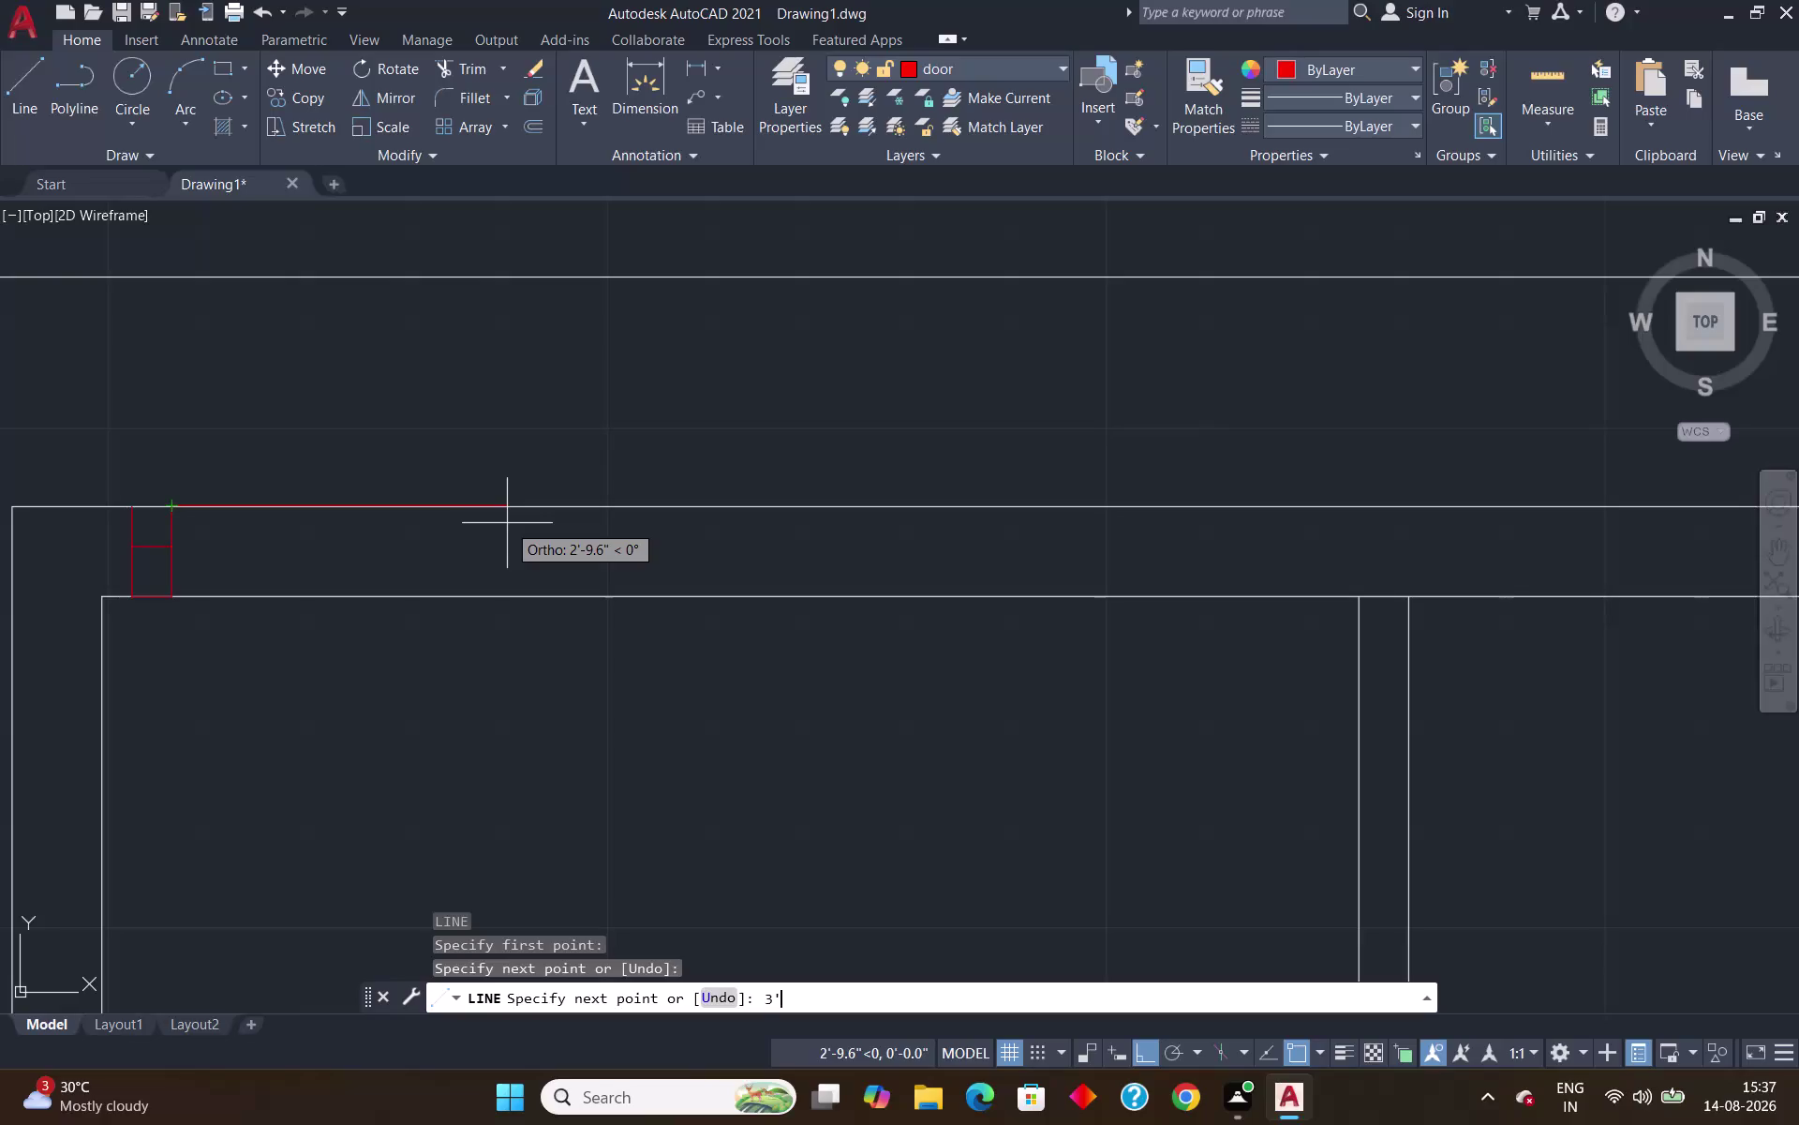
Finish the red head profile: a 3' segment, two 4" steps, then back along the wall.
key(Return)
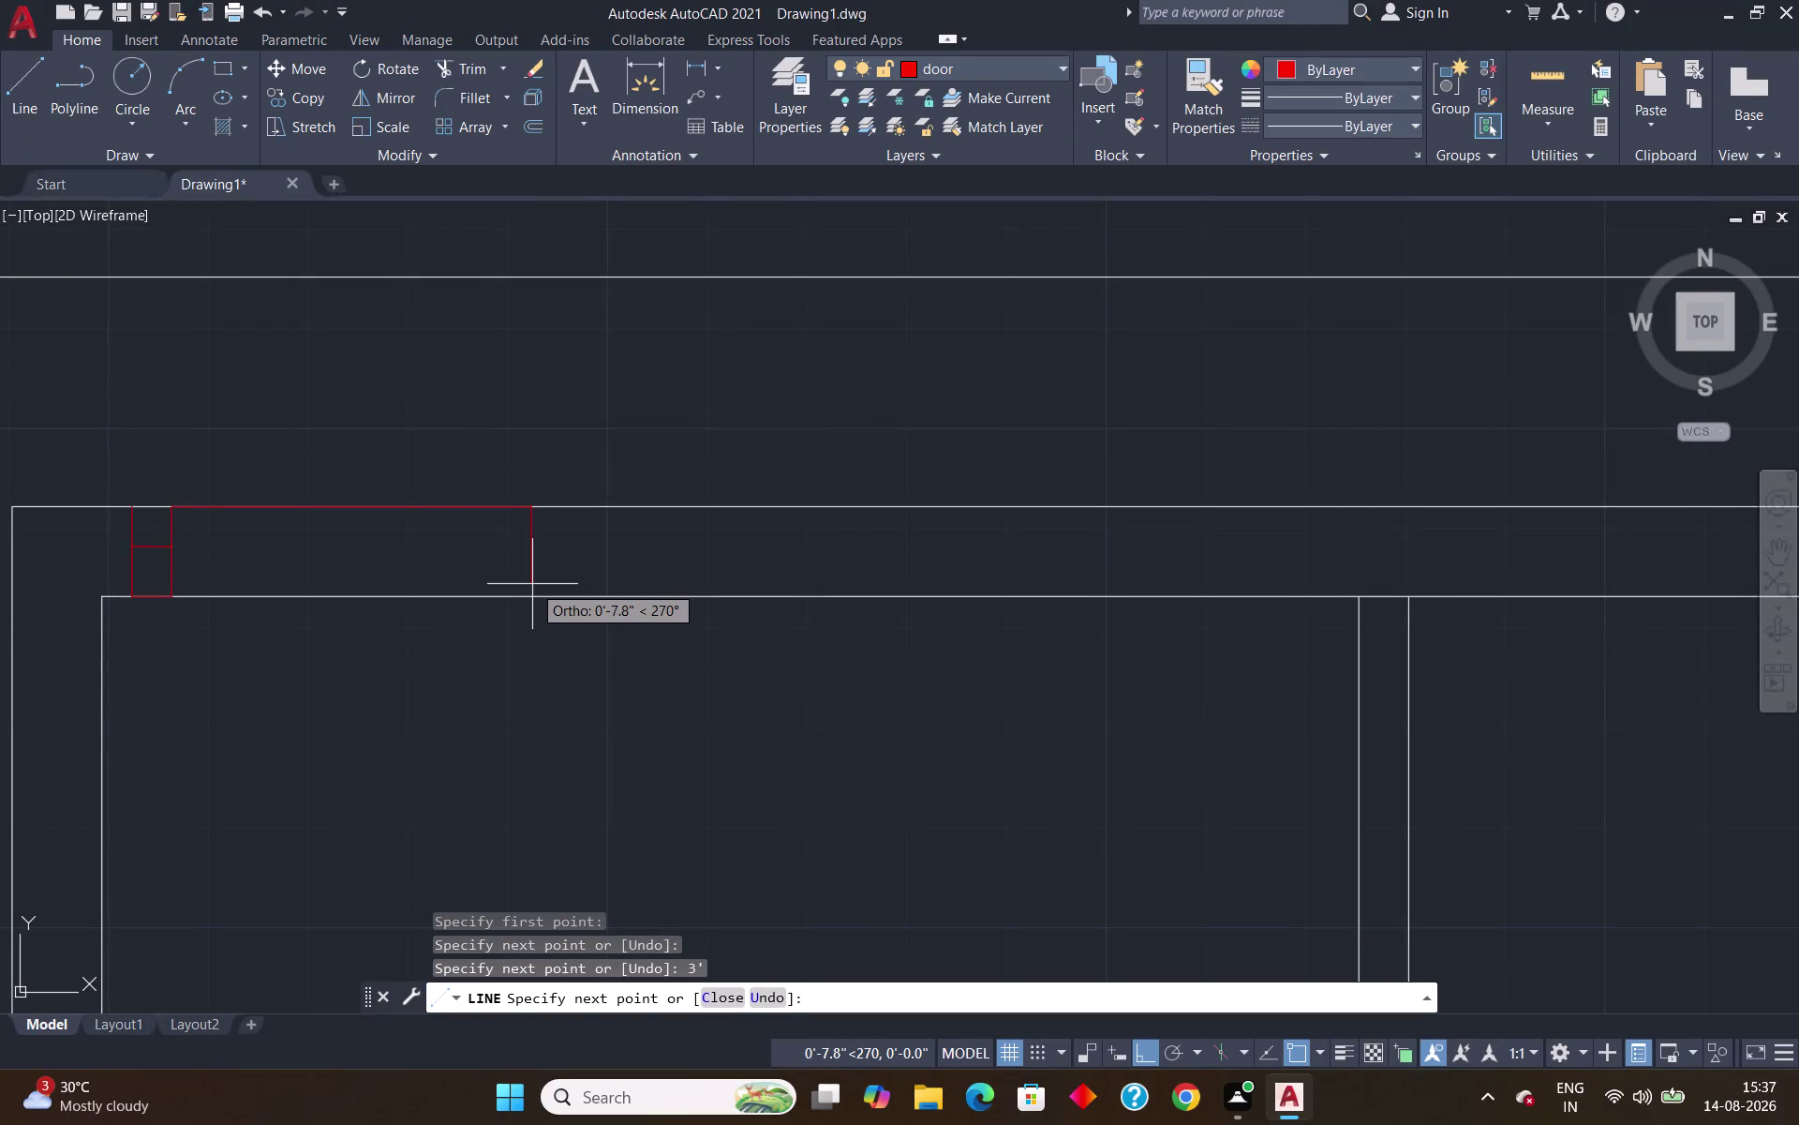
key(4)
key(shift+quotedbl)
key(Return)
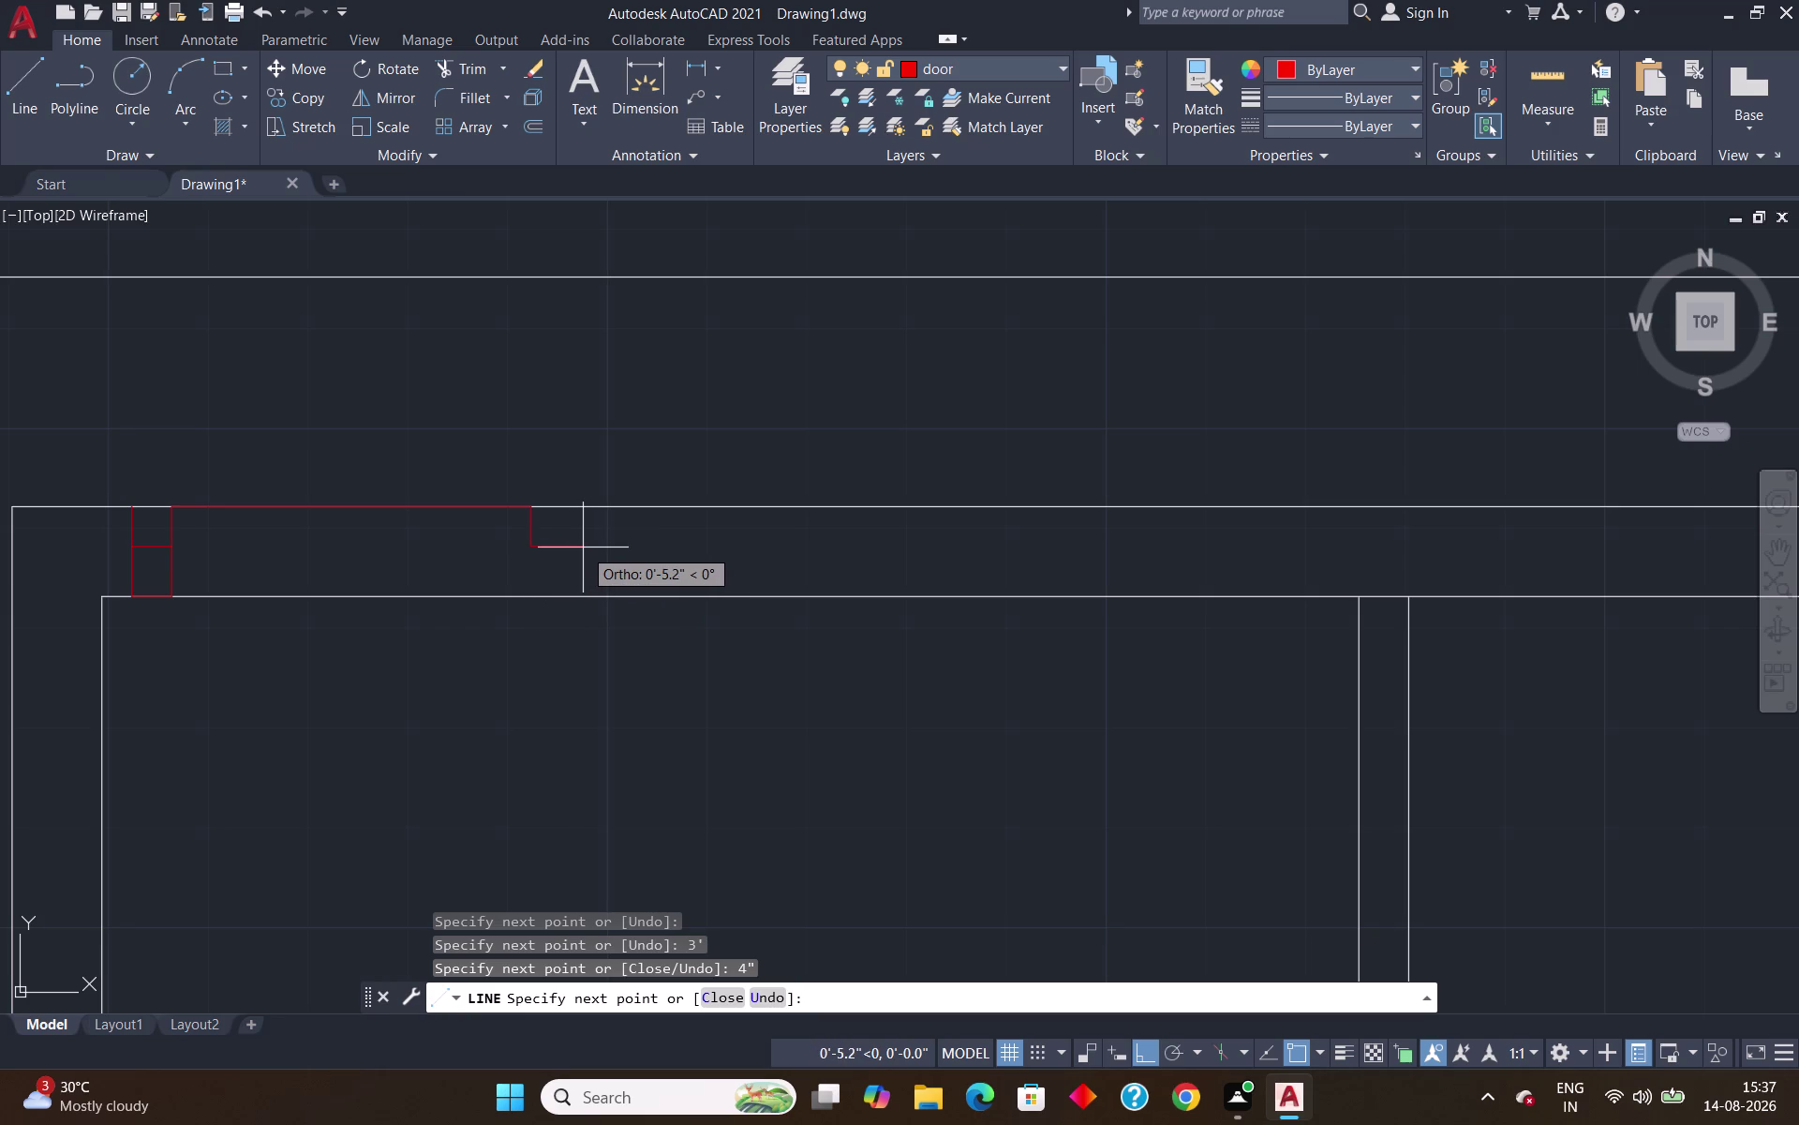
key(4)
key(shift+quotedbl)
key(Return)
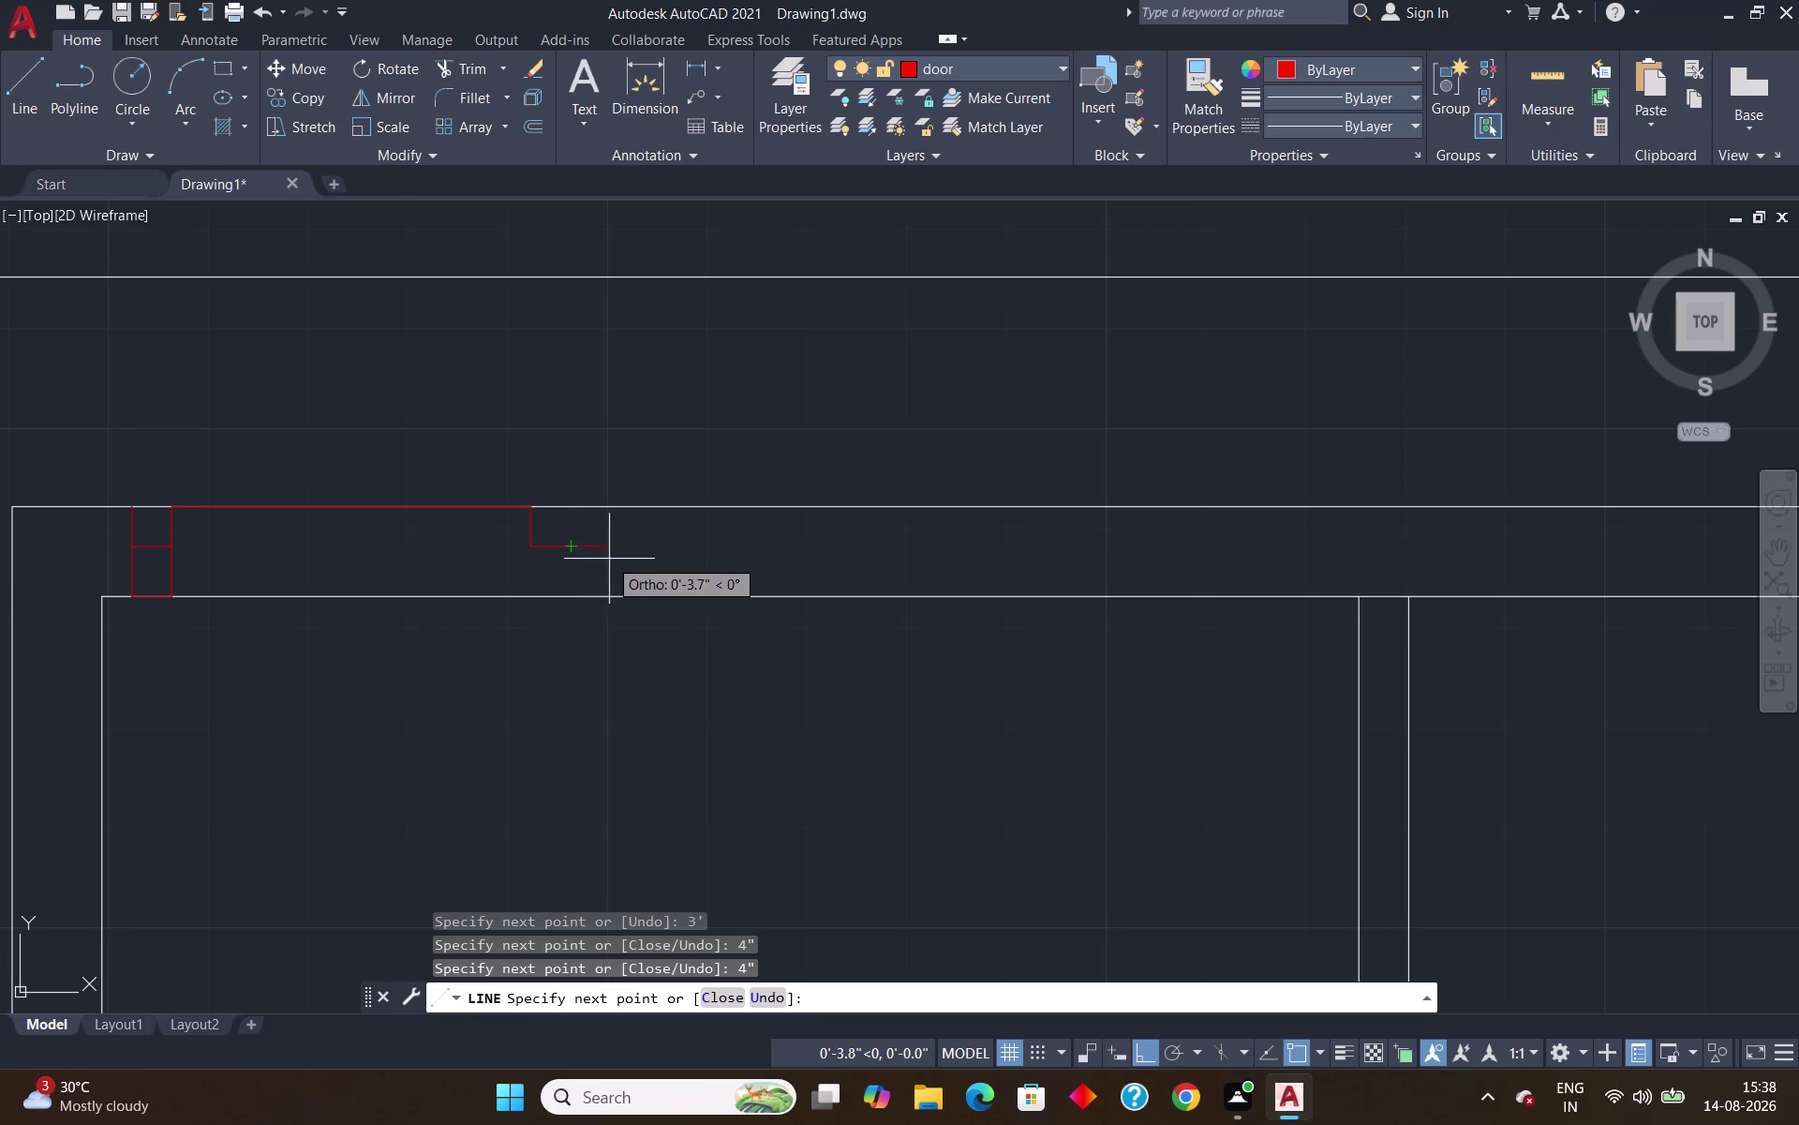
click(578, 599)
click(173, 595)
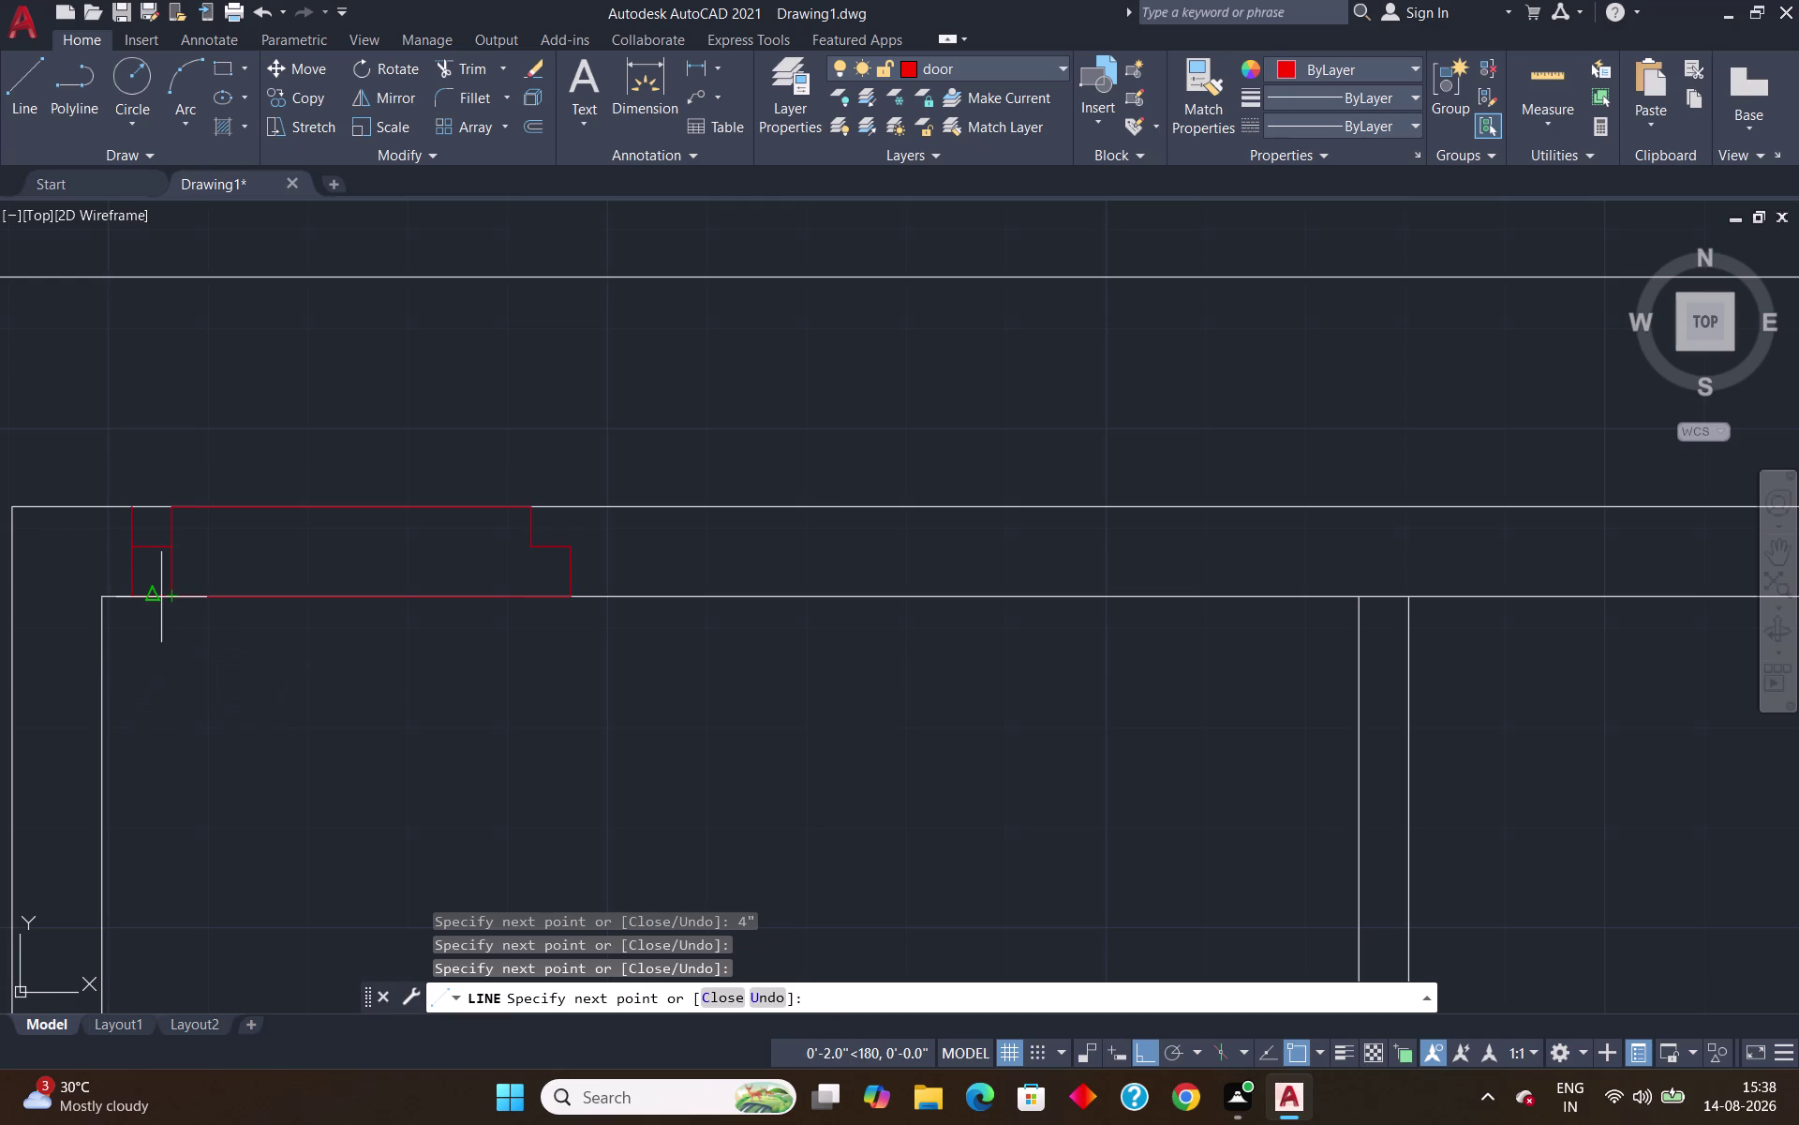
key(Return)
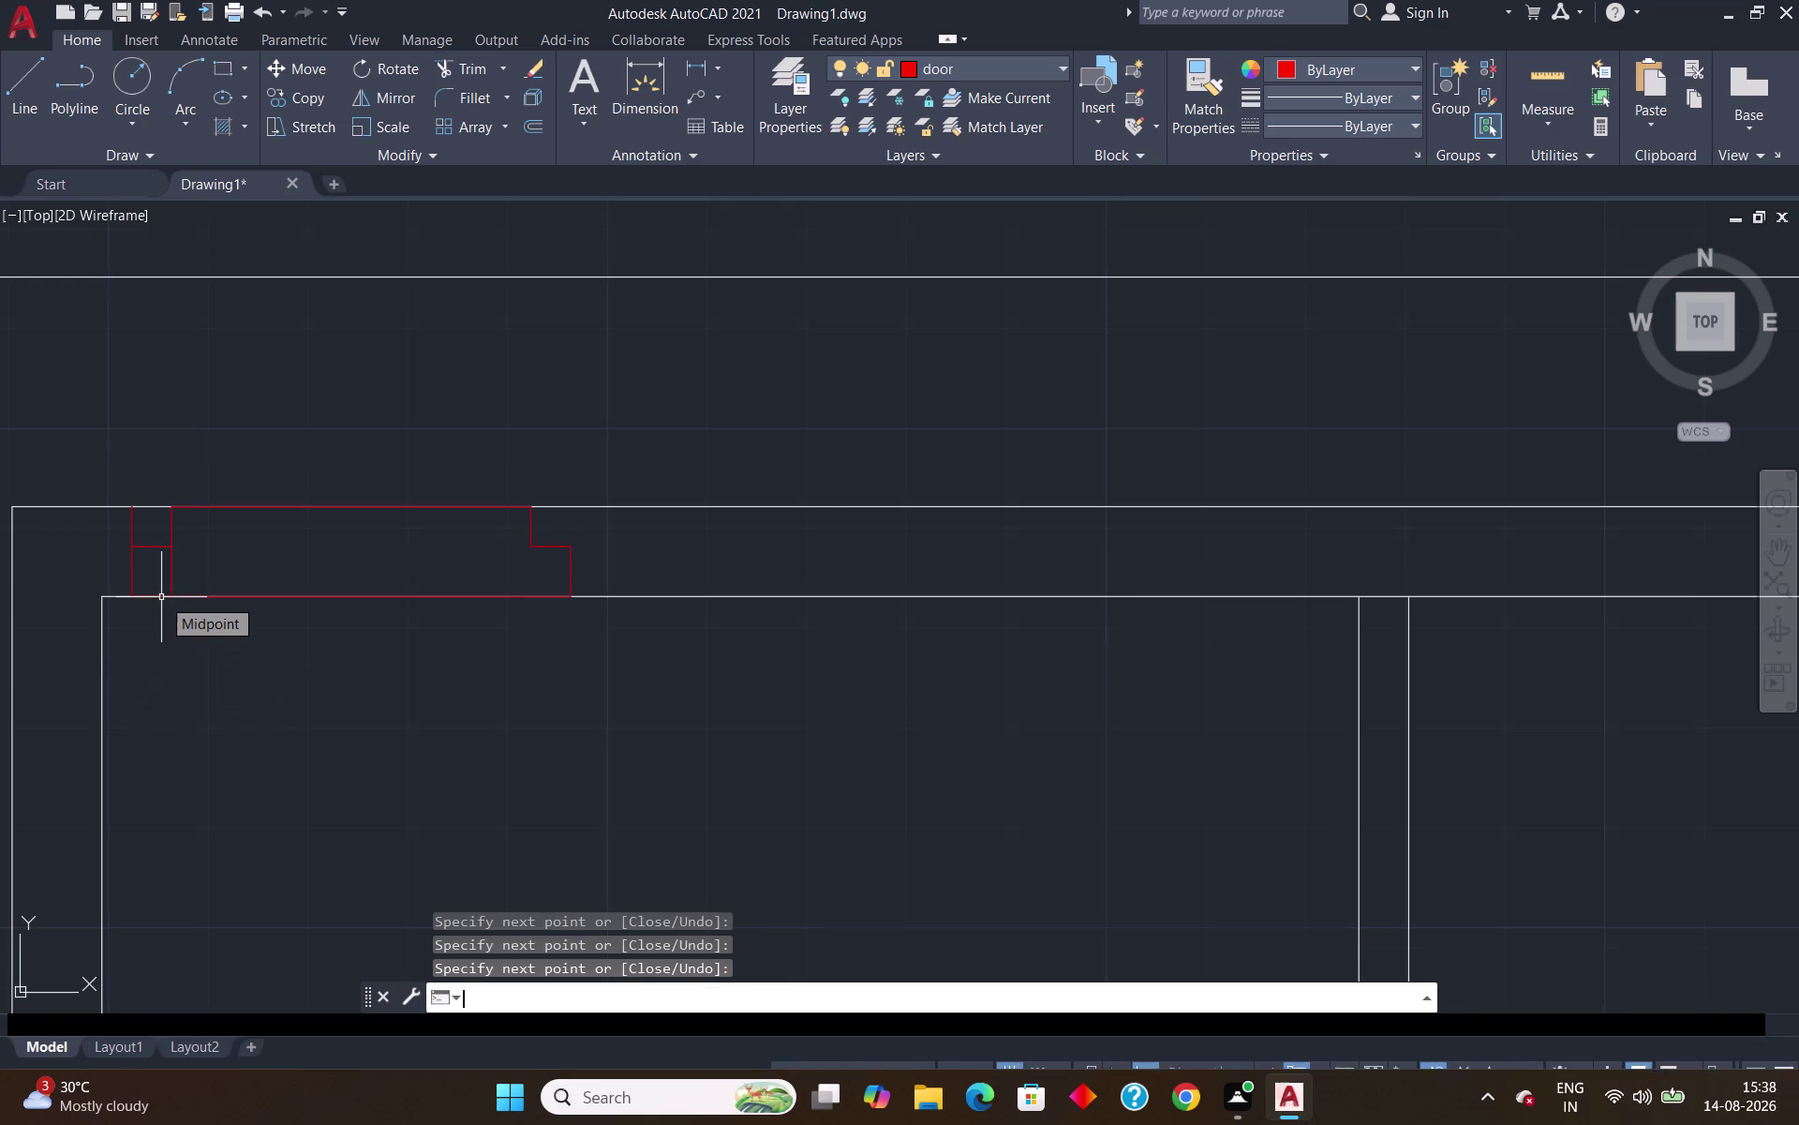
scroll(down, 3)
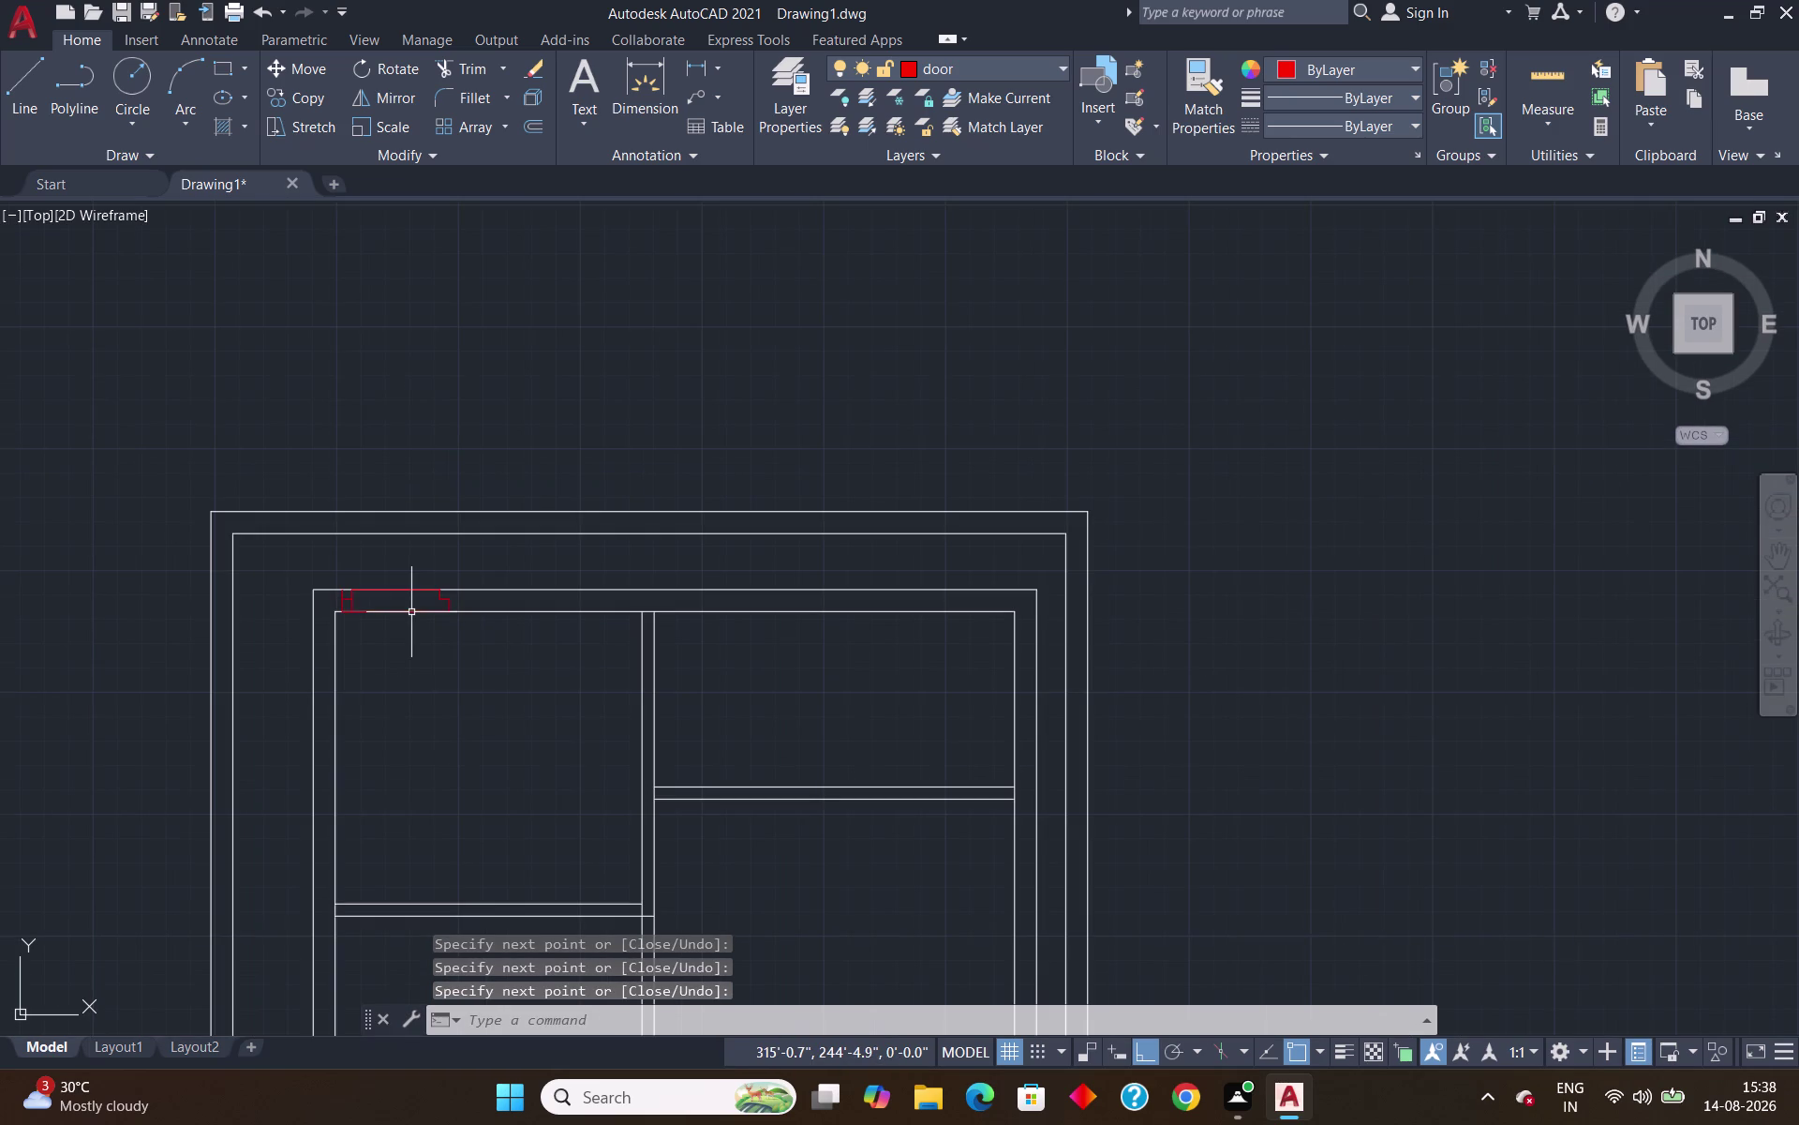
Zoom into the room's inner top-left corner and start a new line with L.
scroll(up, 3)
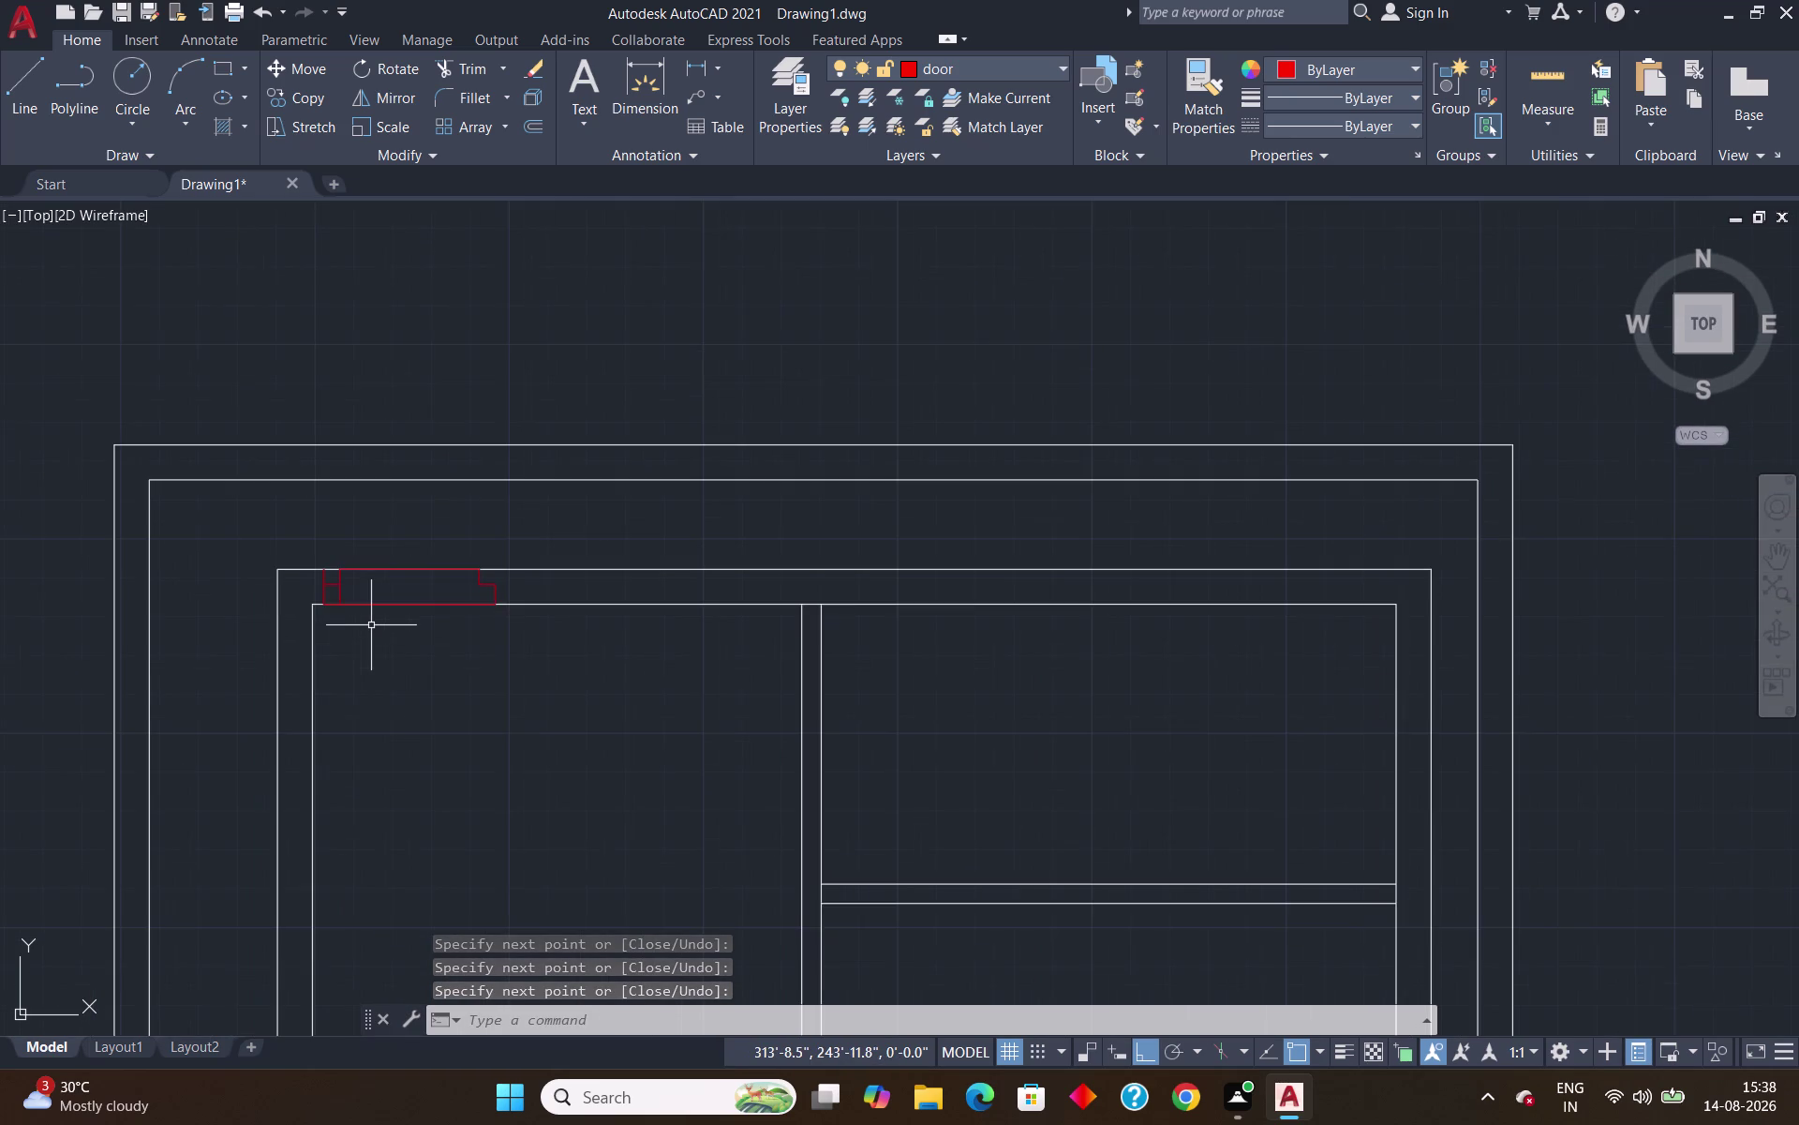
scroll(down, 3)
scroll(up, 3)
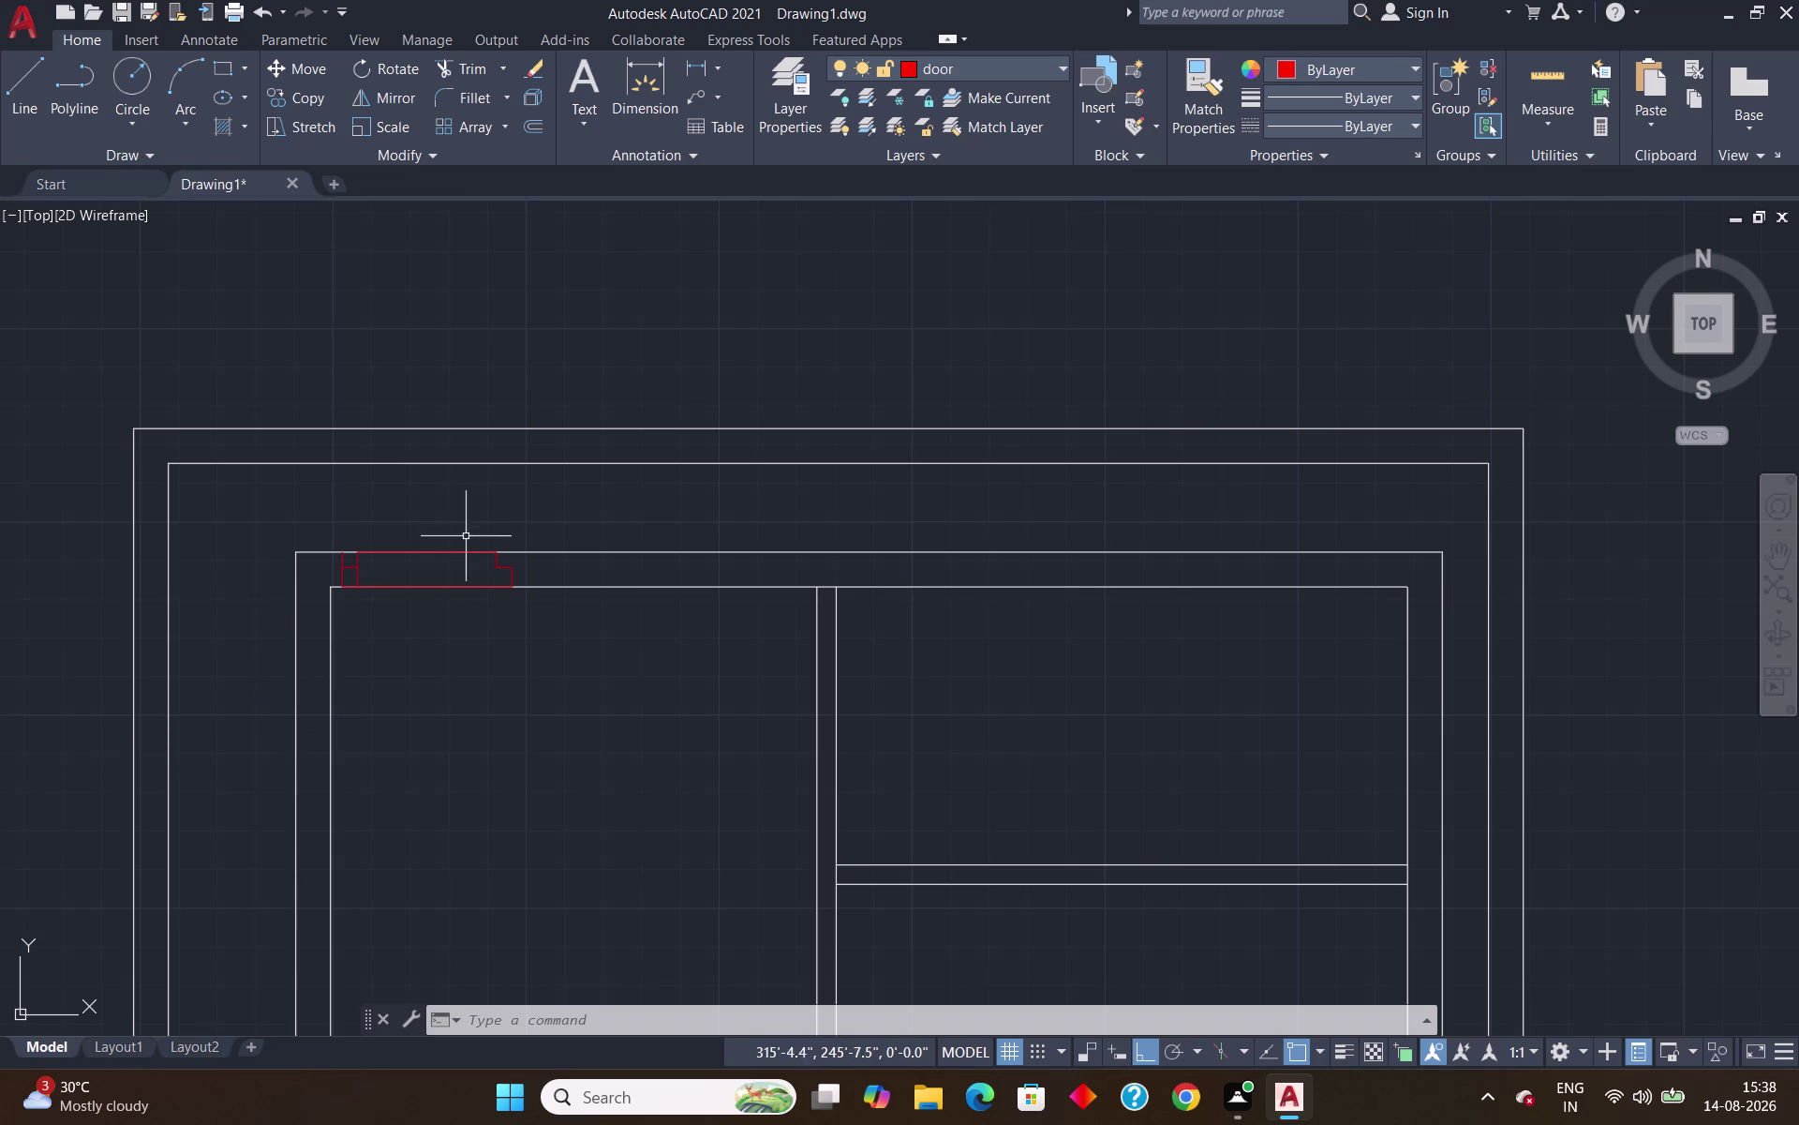
scroll(up, 3)
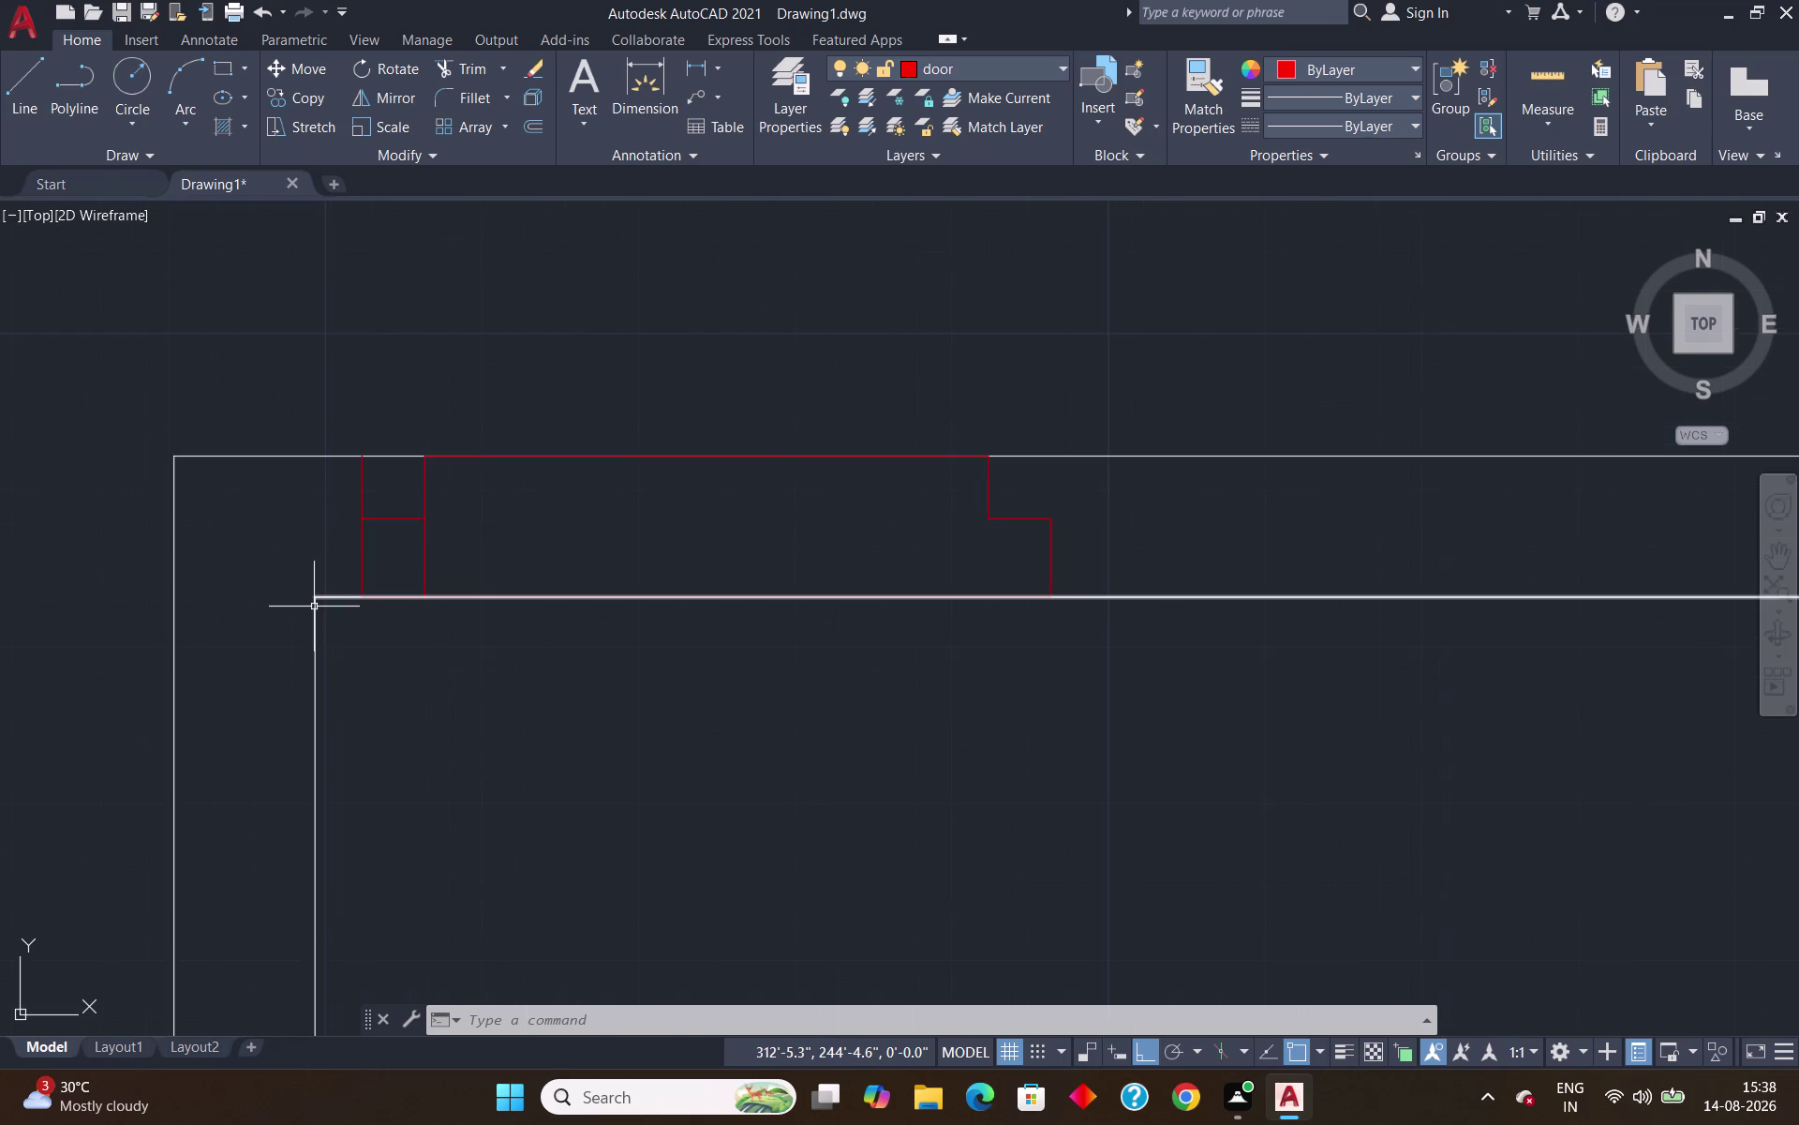
key(l)
key(Return)
Start the jamb line tracked 1' down from the room's inner top-left corner.
text(tk)
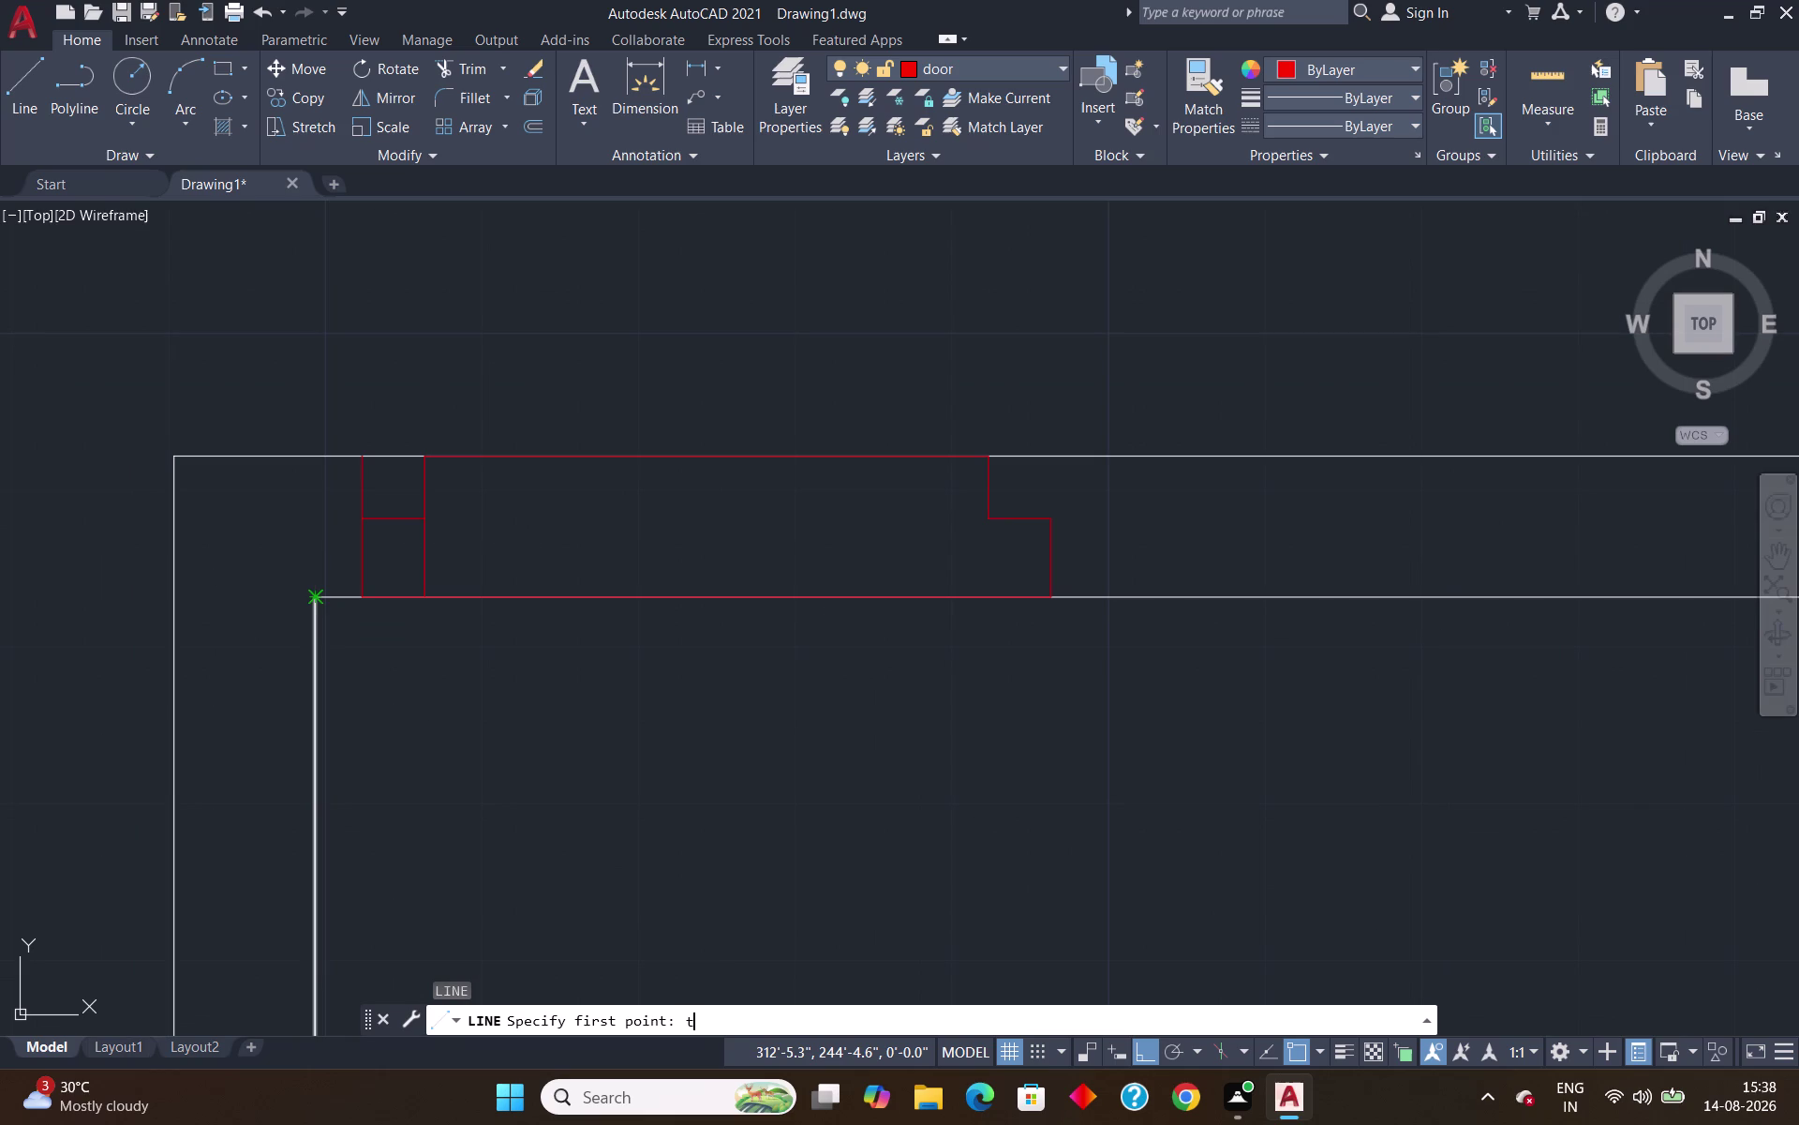
key(Return)
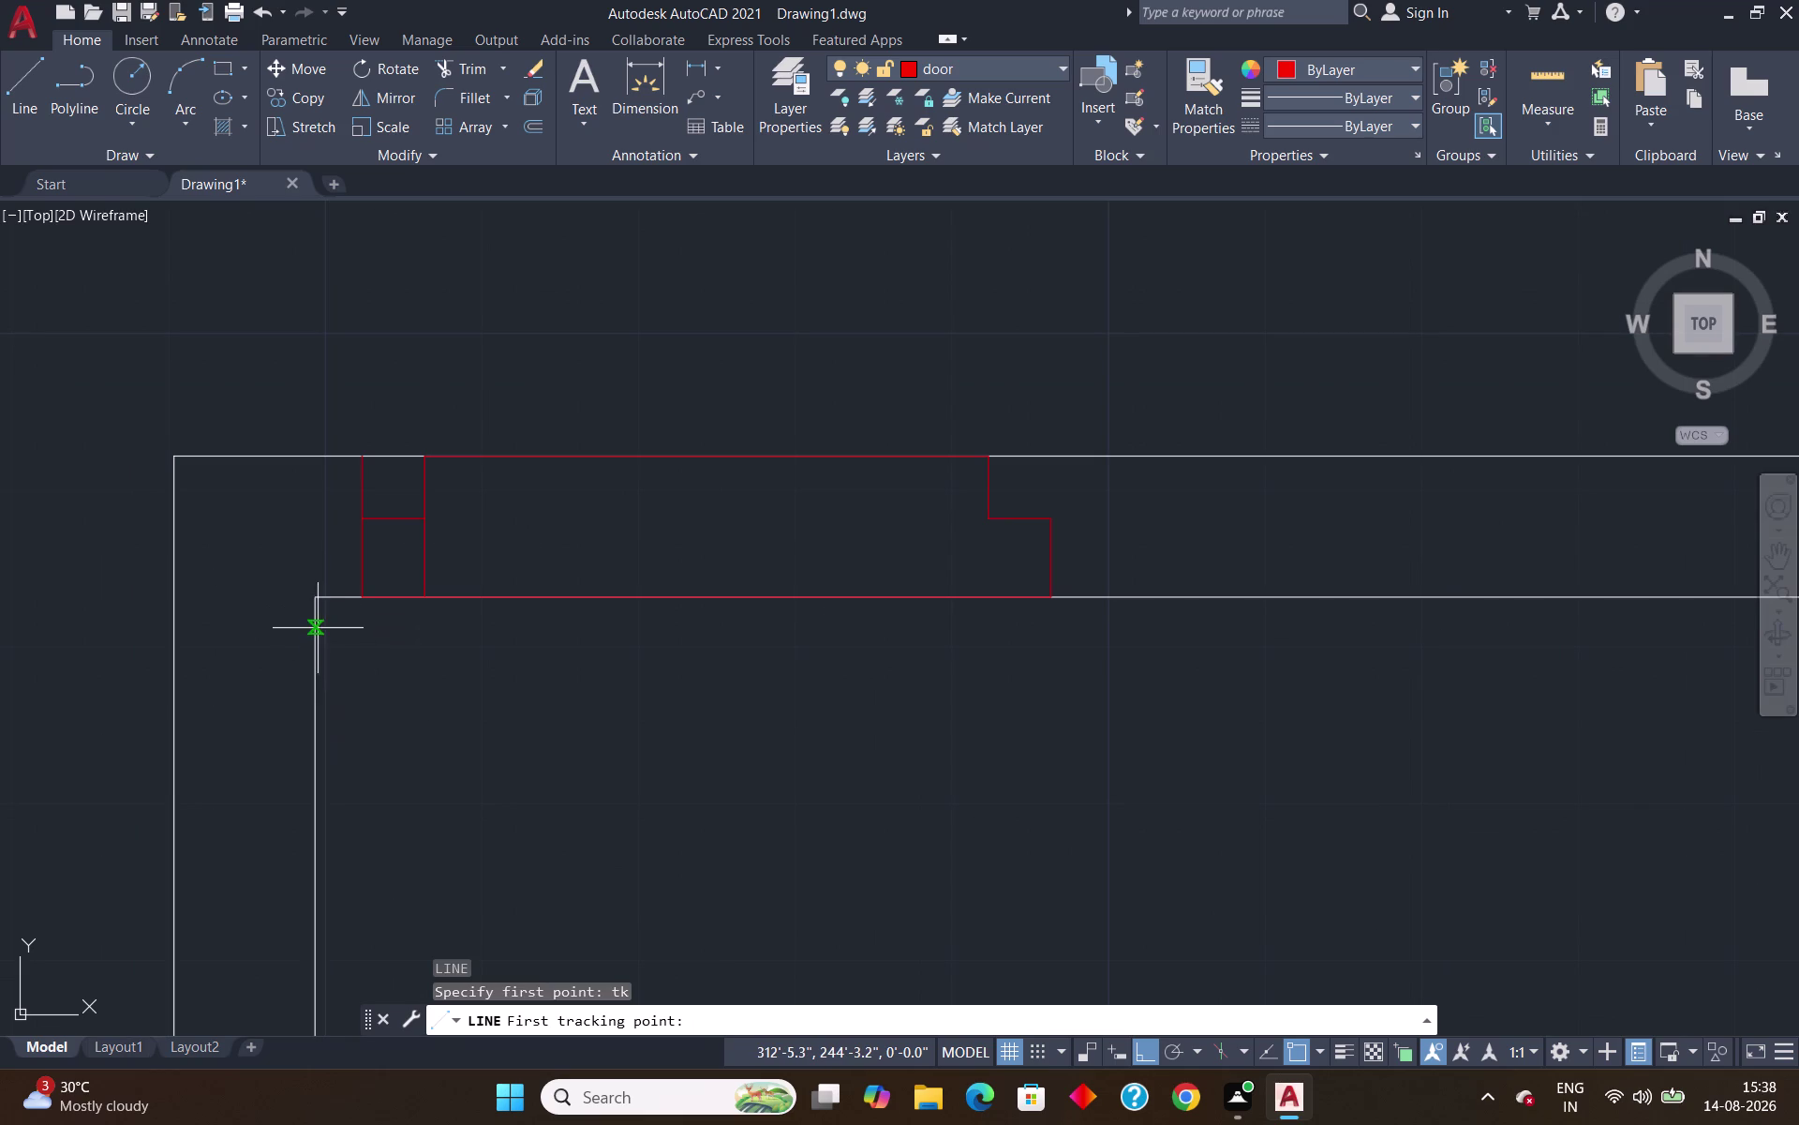
click(310, 601)
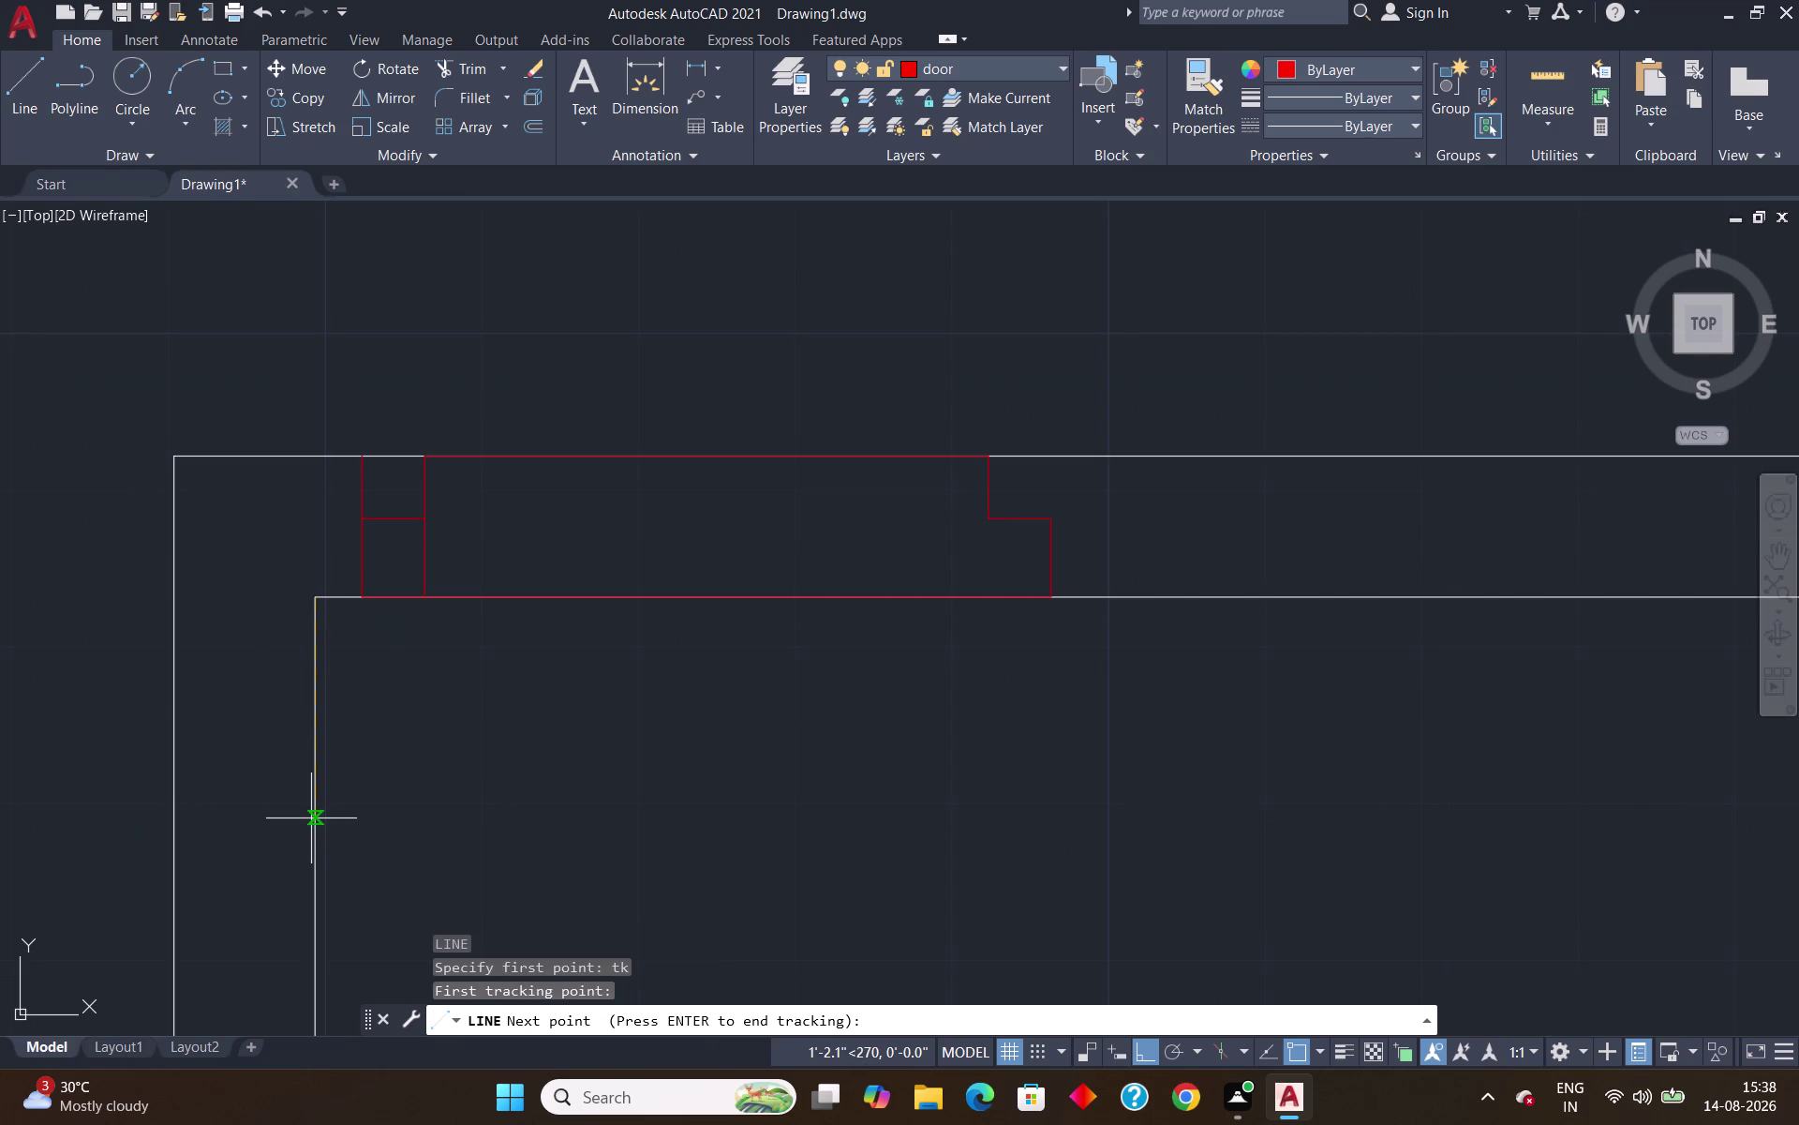
text(1')
key(Return)
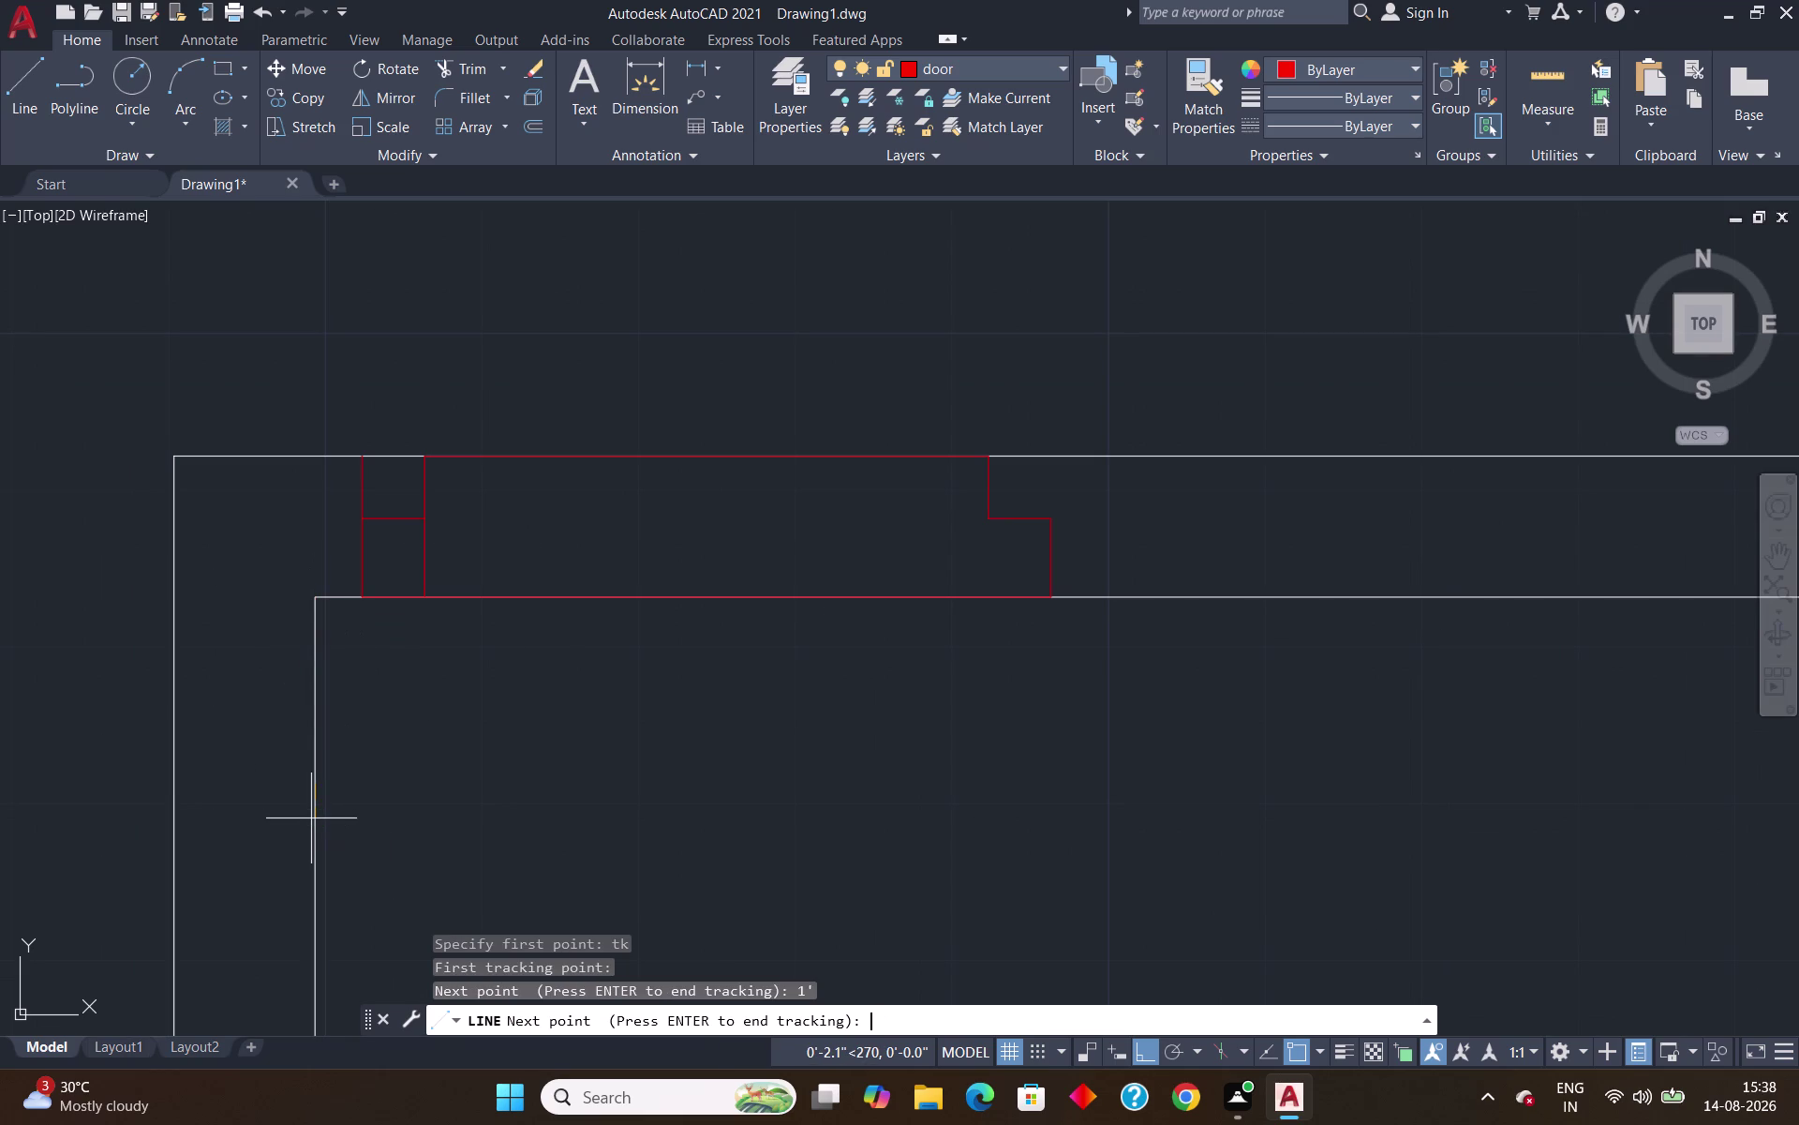
key(Return)
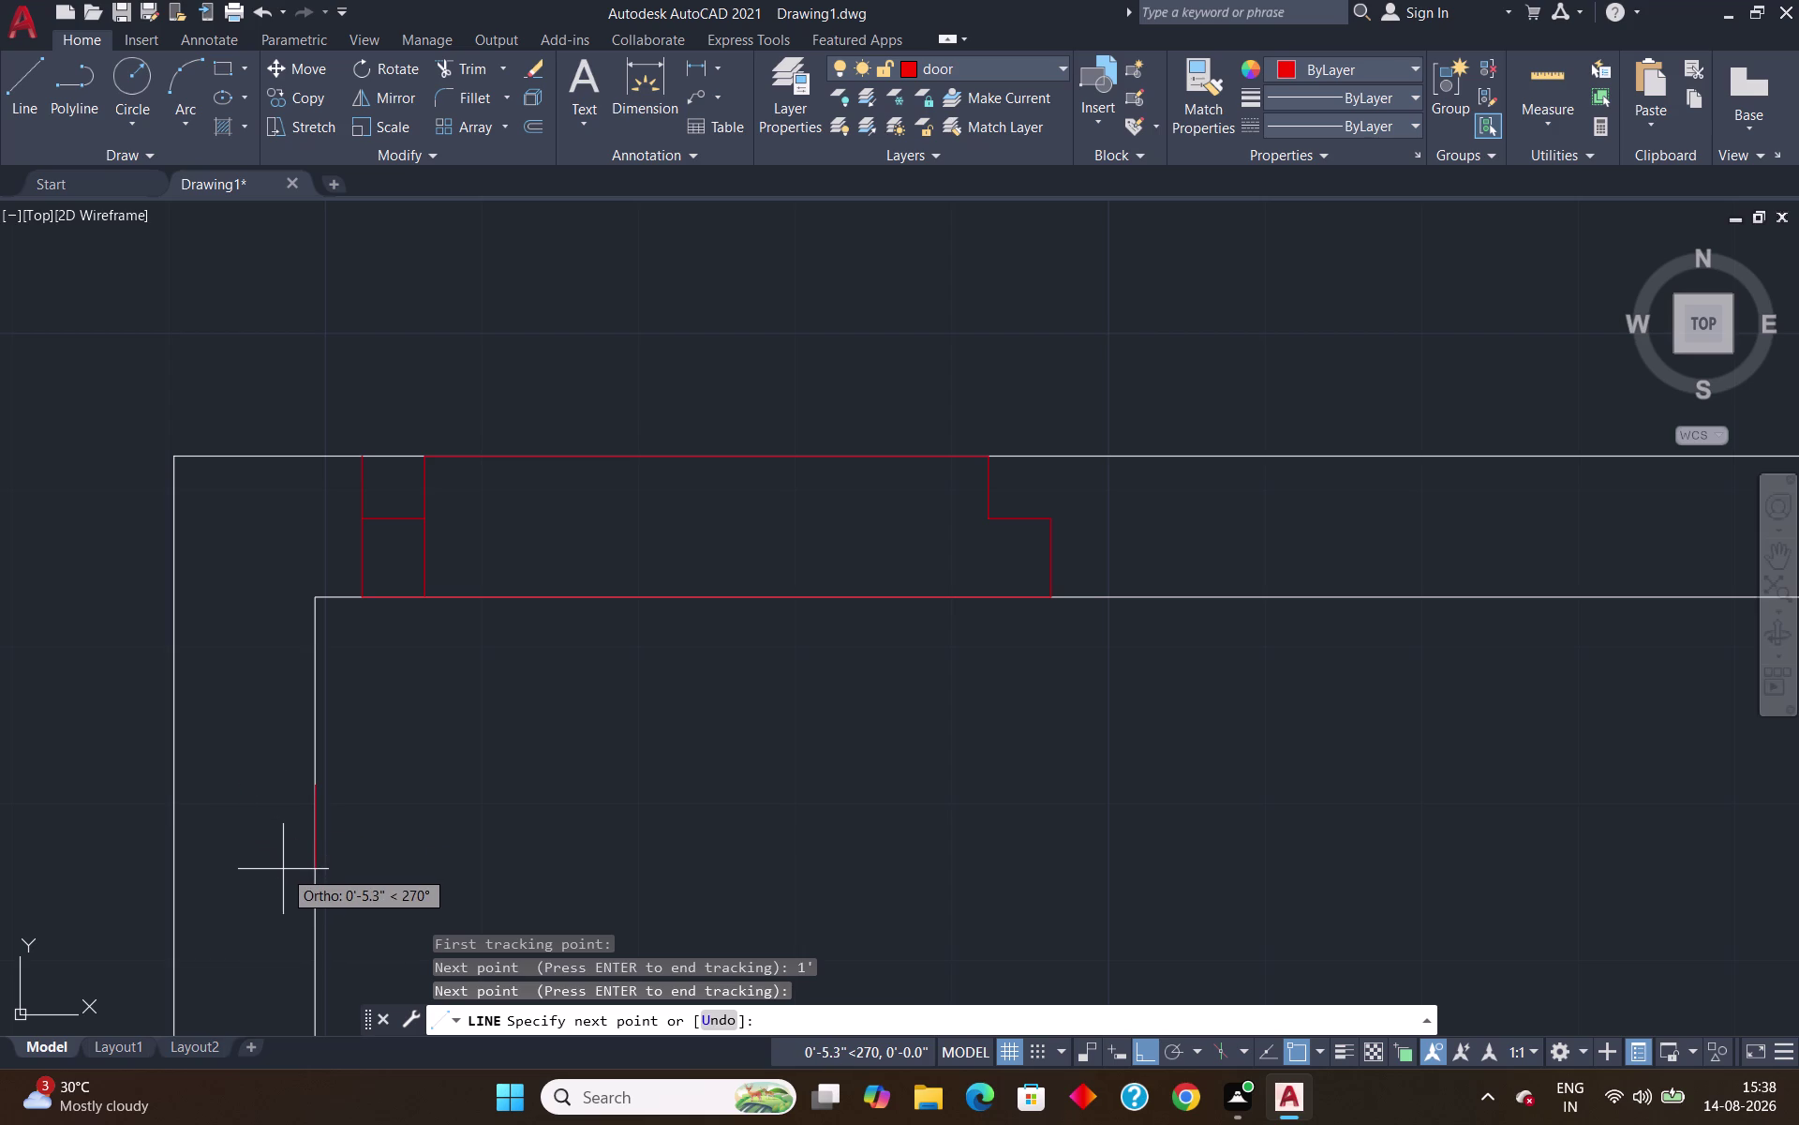
Draw the first notch legs: 4" down and 4" to the left.
key(4)
key(shift+quotedbl)
key(Return)
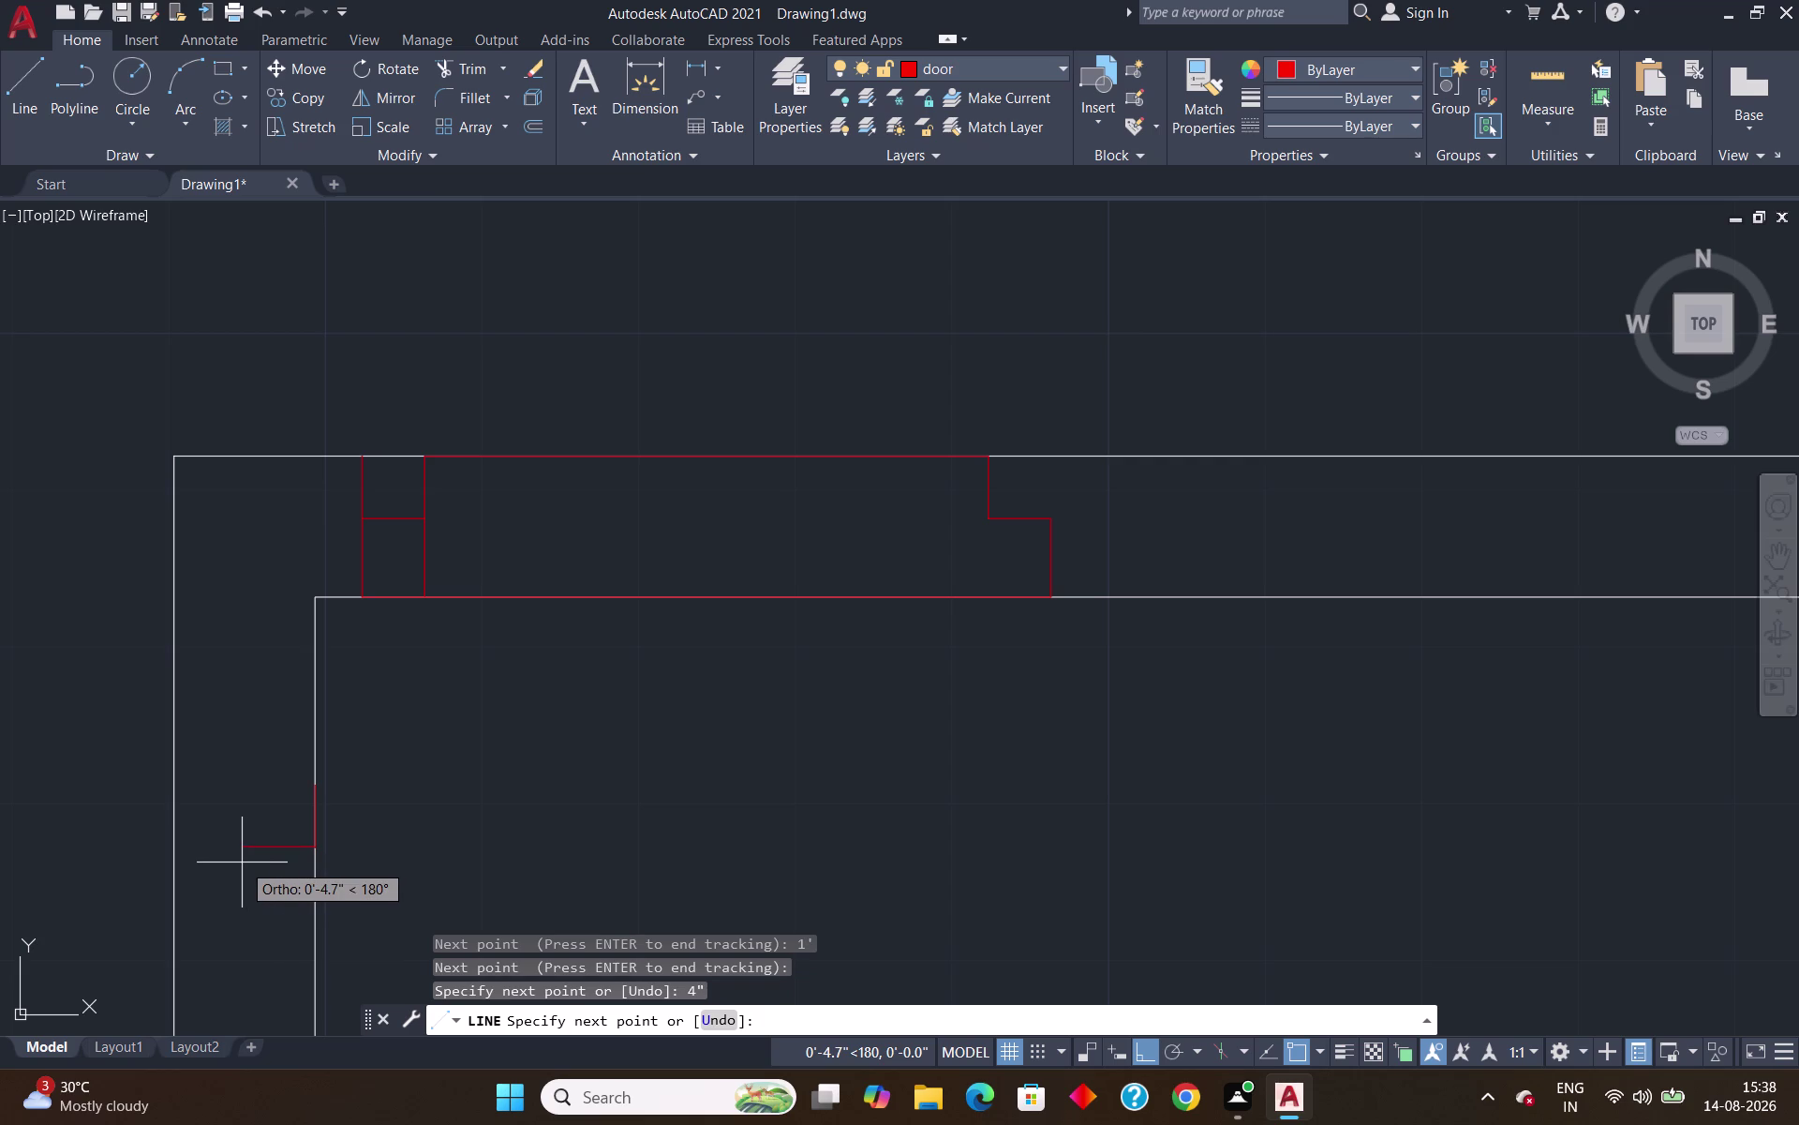
text(4)
text(")
key(Return)
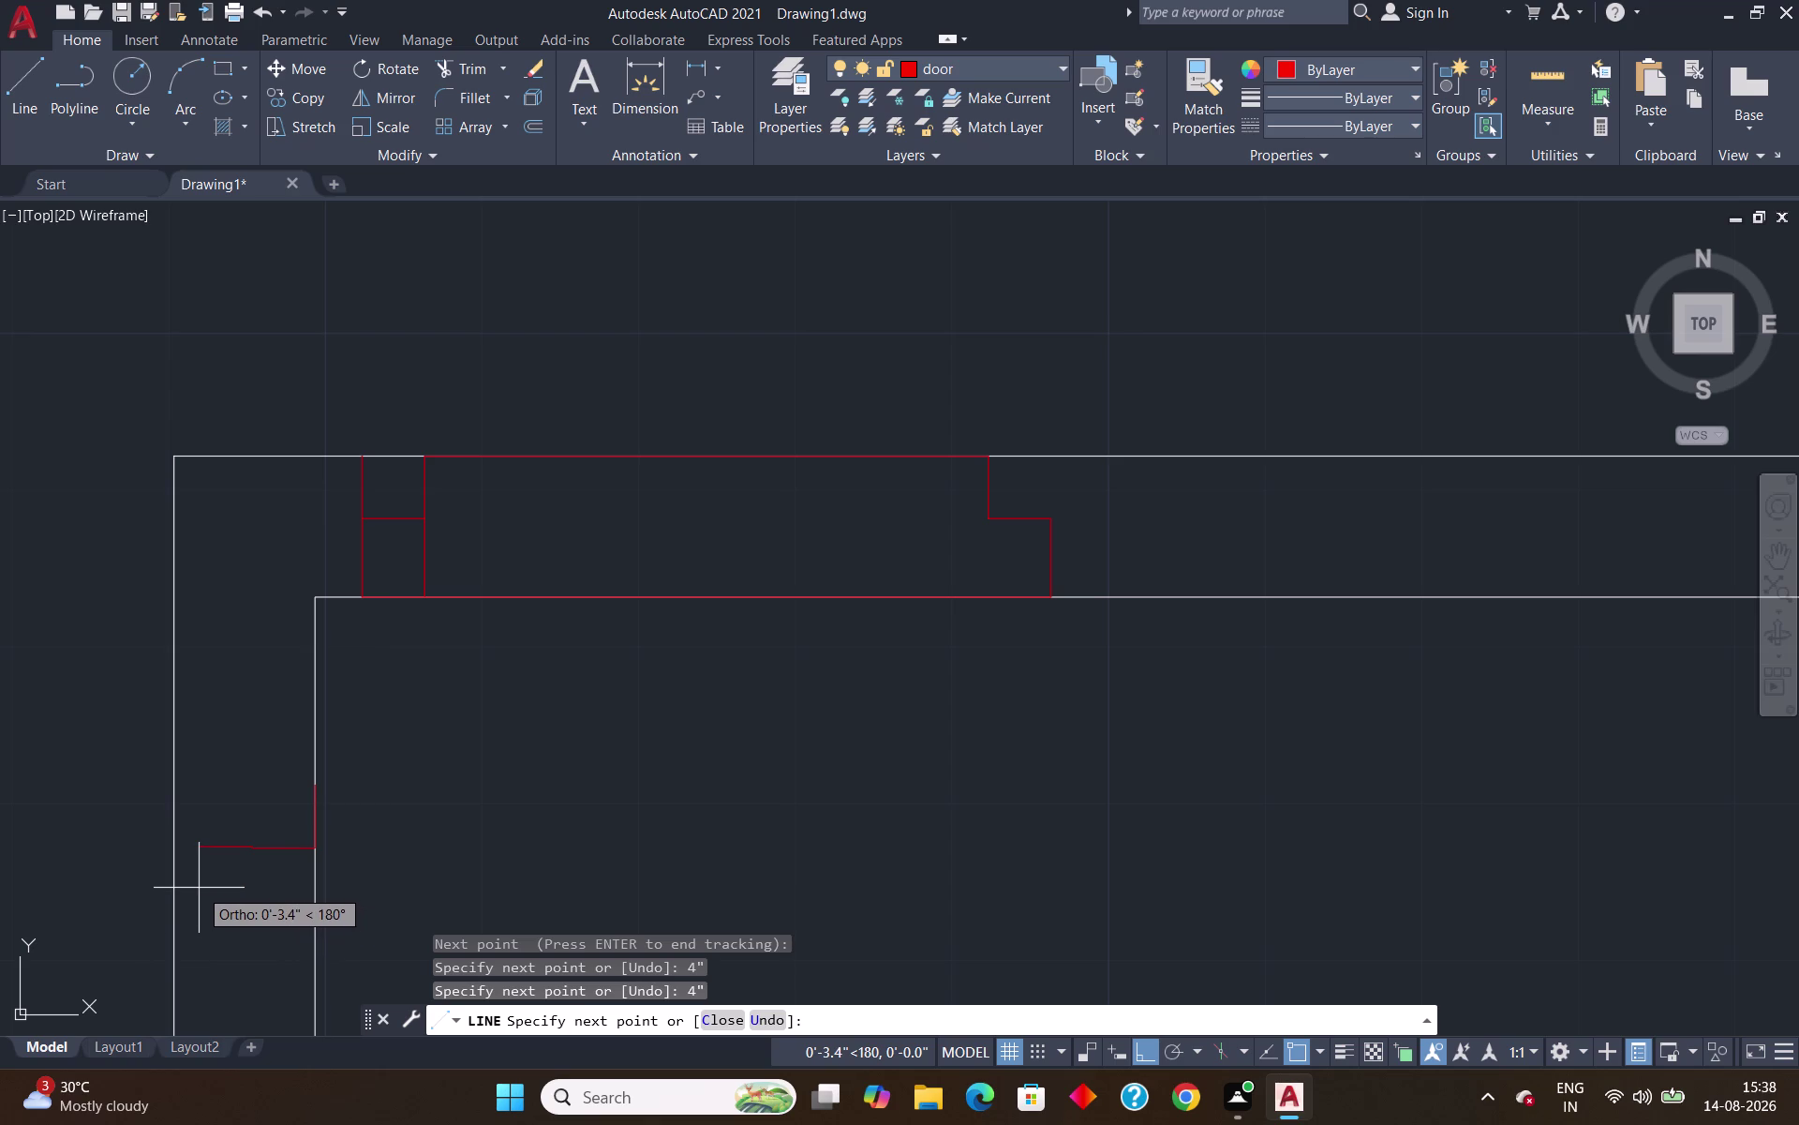
scroll(down, 3)
middle_drag(202, 896, 254, 721)
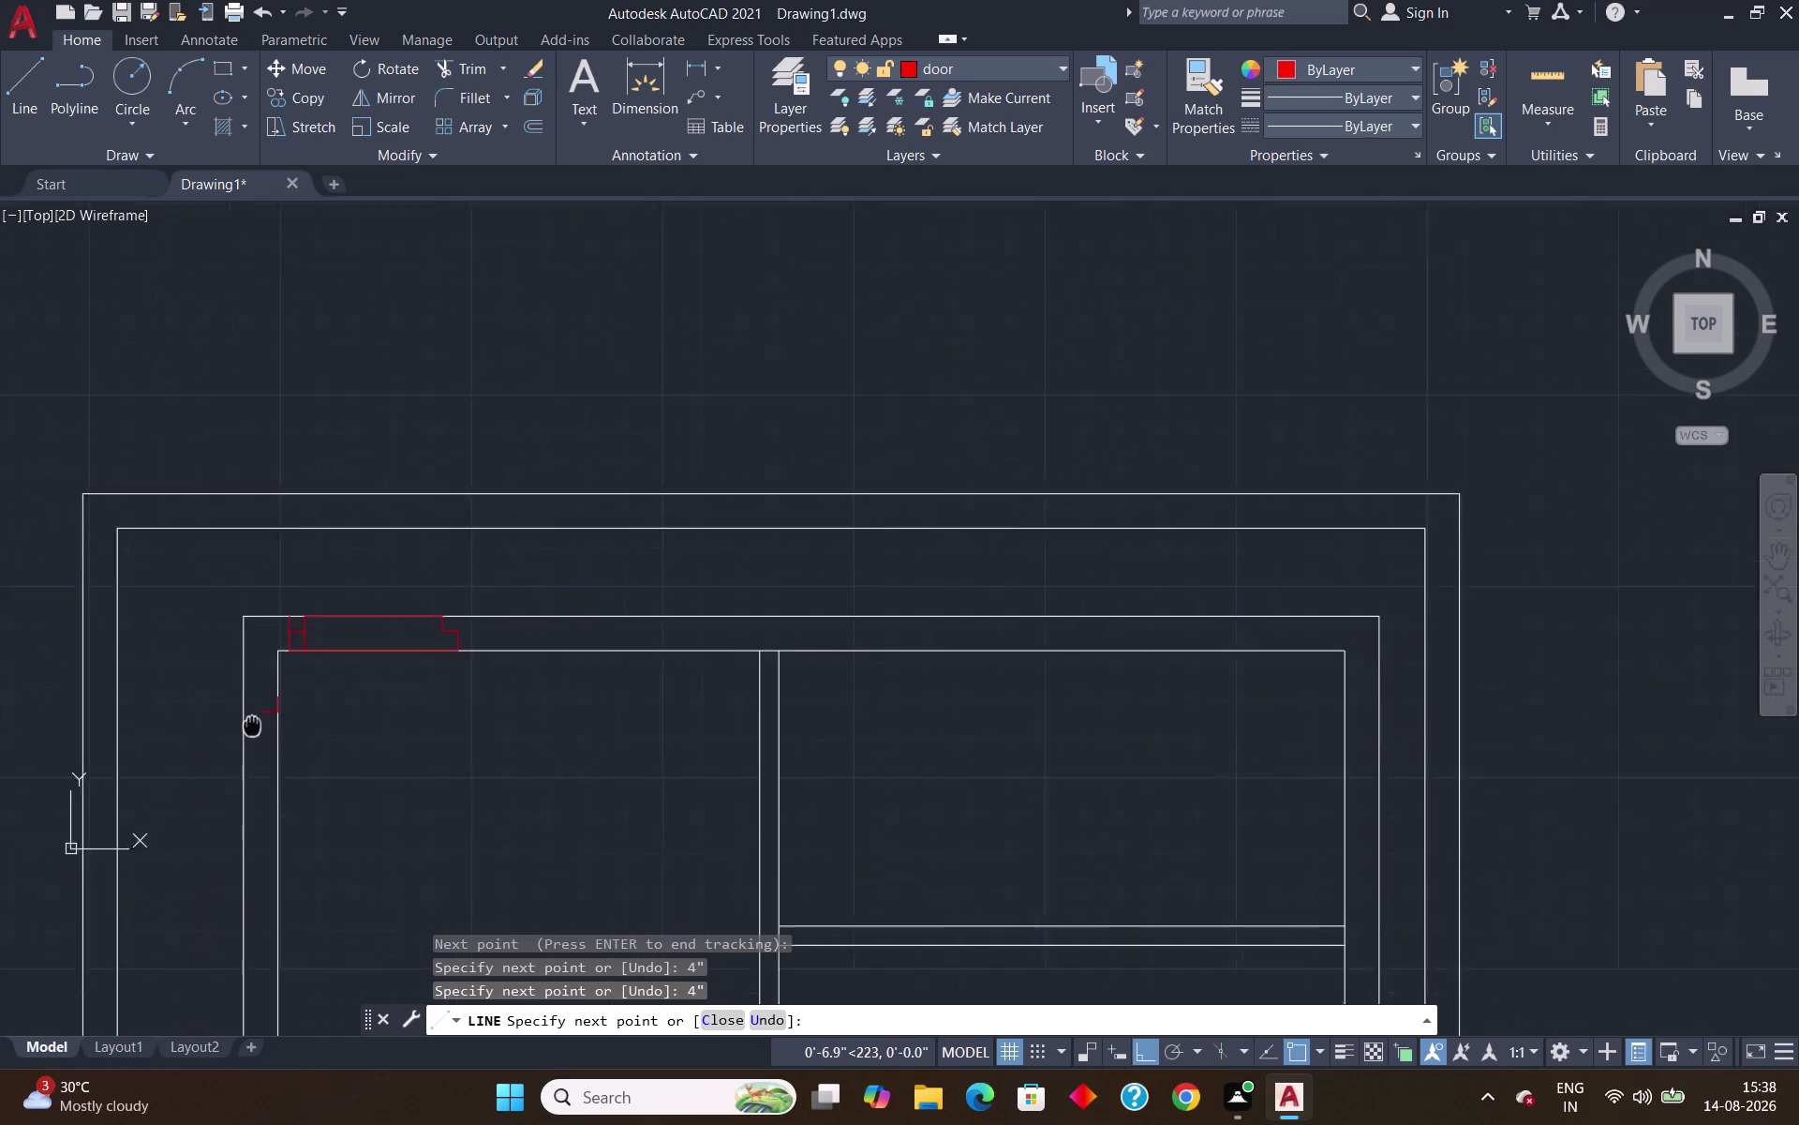
middle_drag(254, 721, 289, 578)
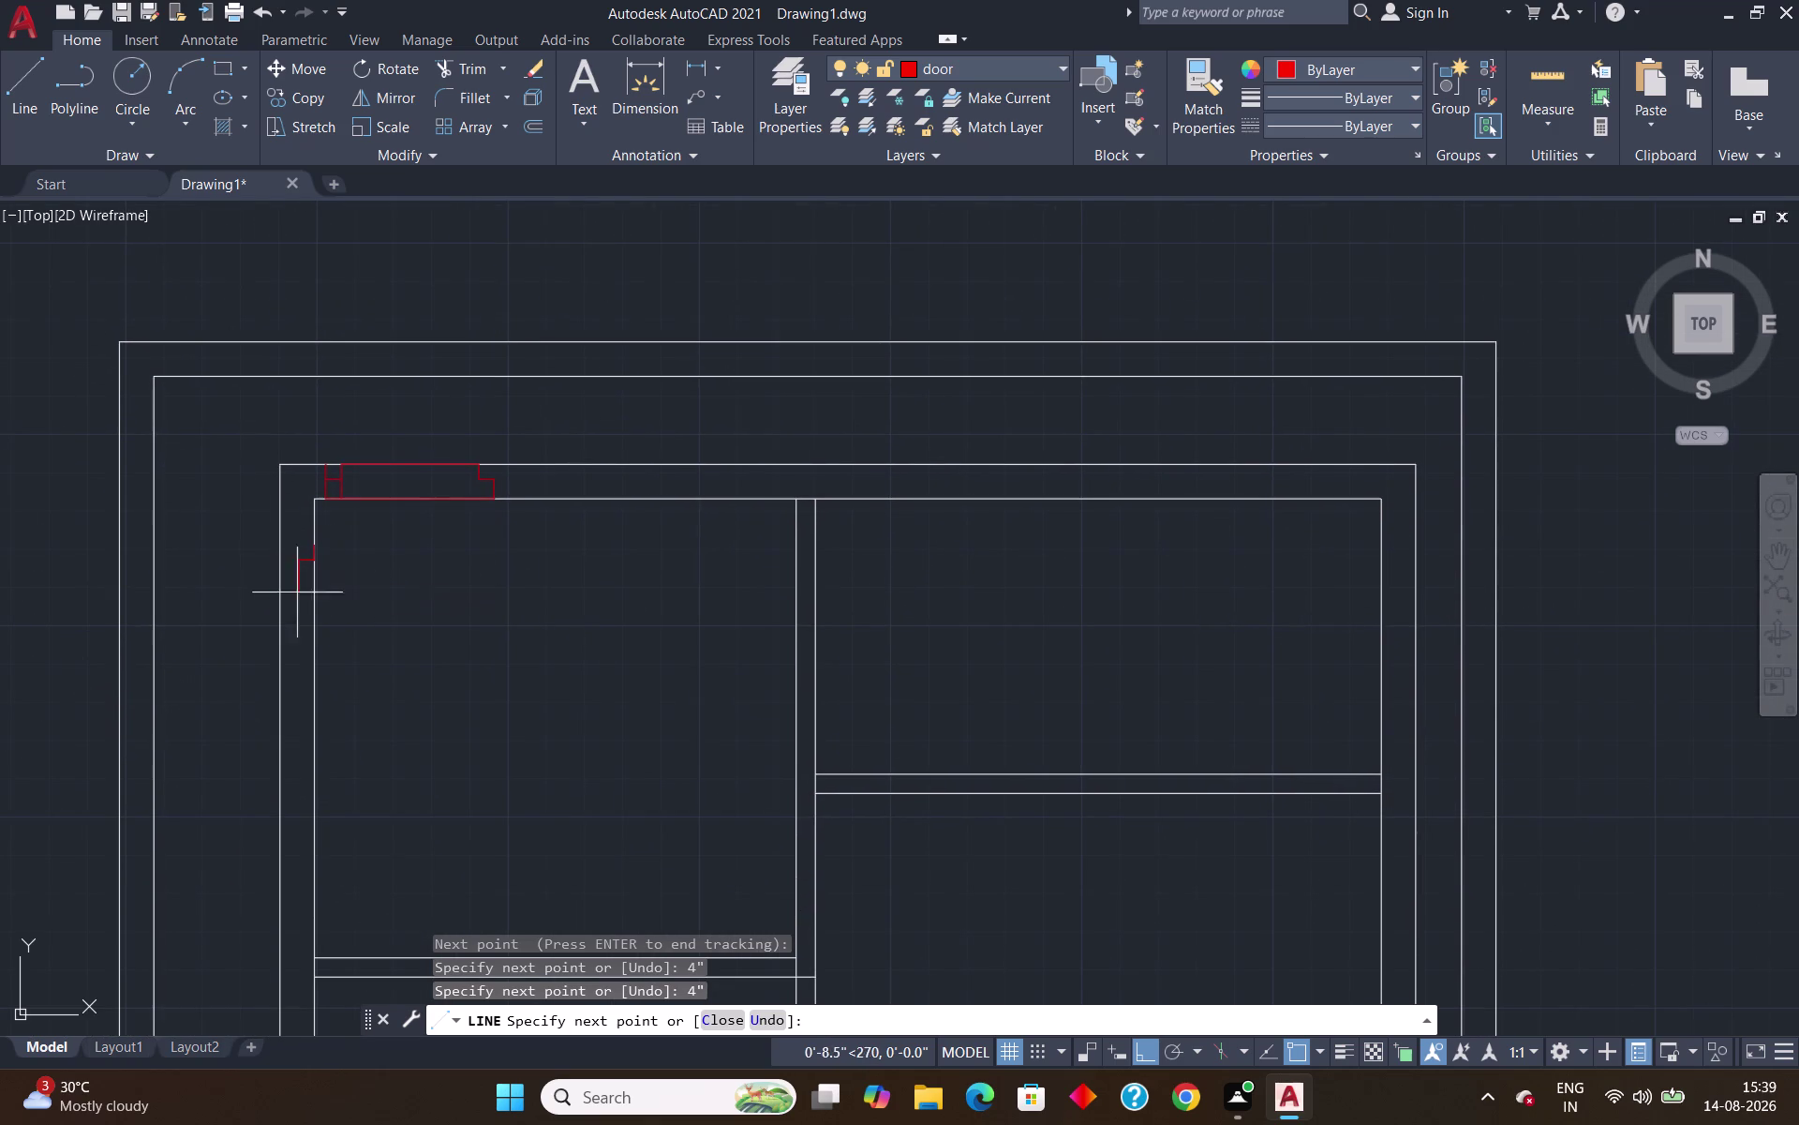
scroll(up, 3)
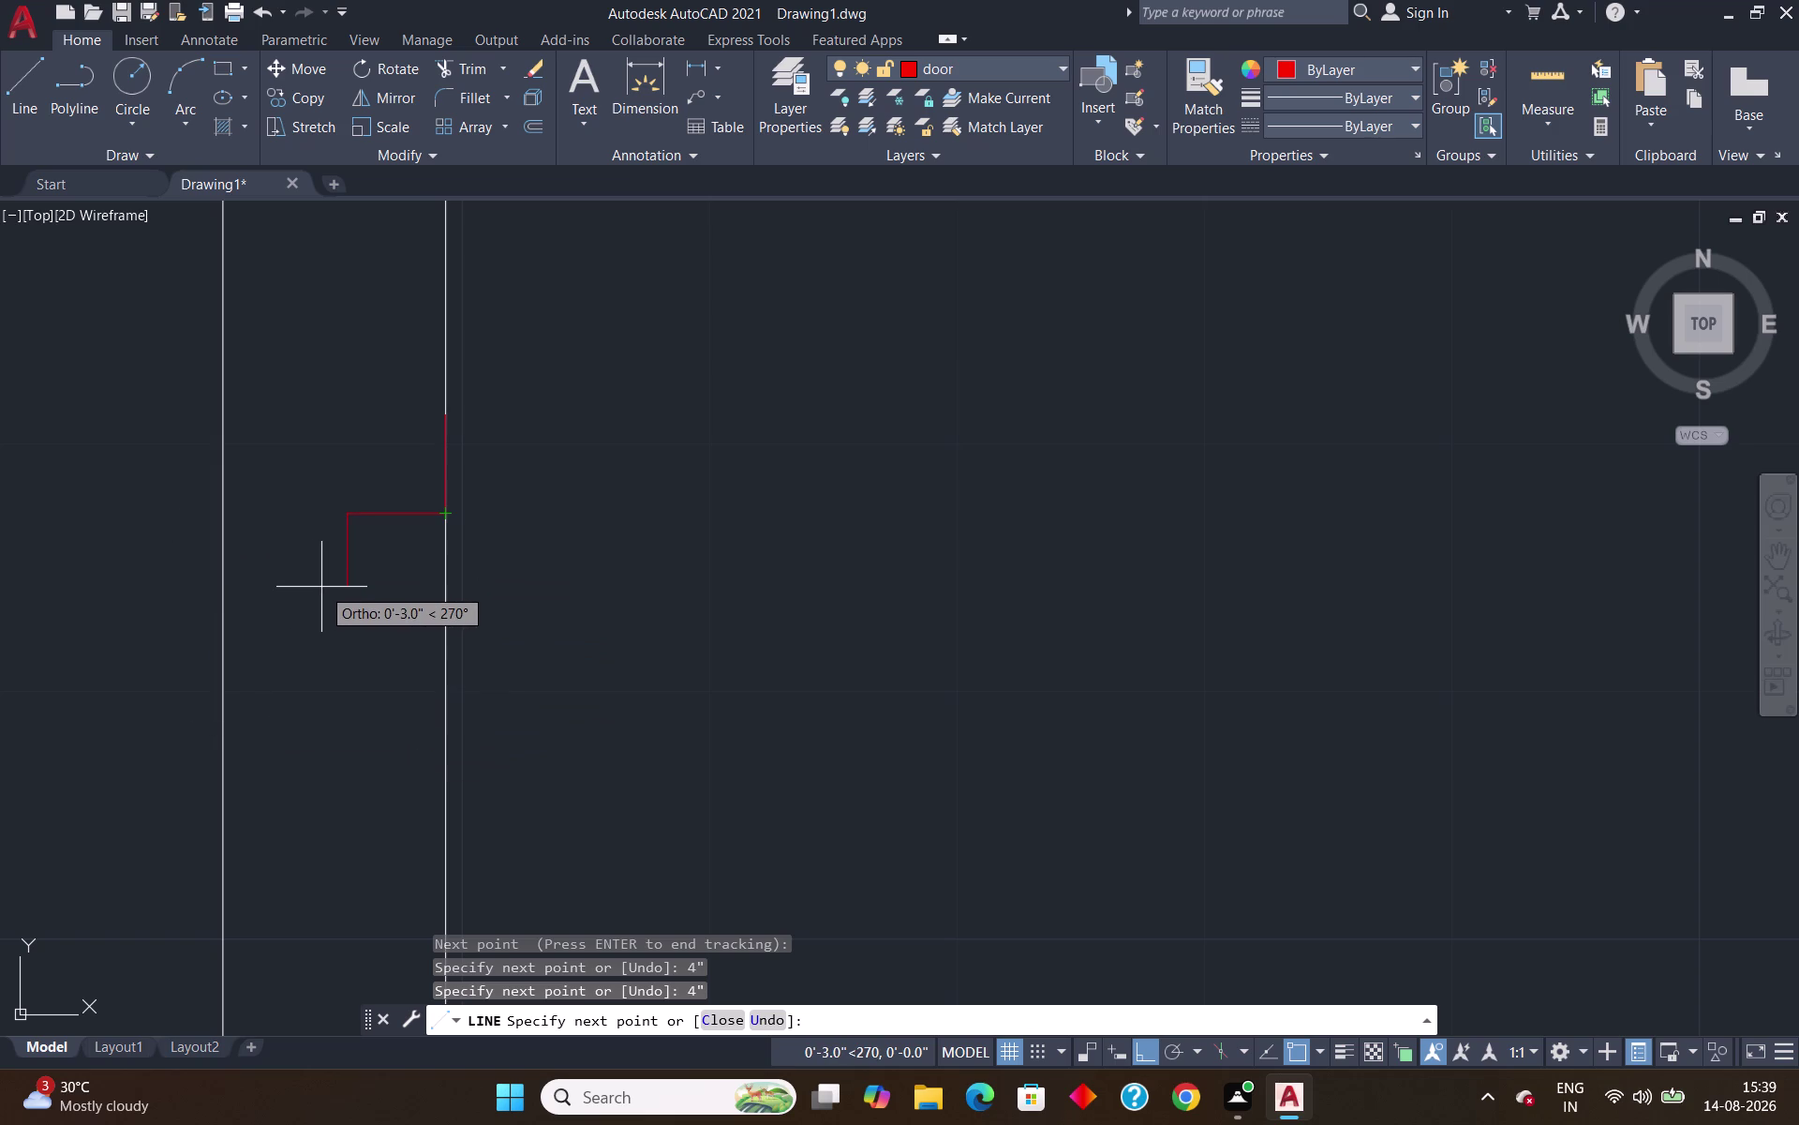
Add a 4" drop, return to the wall line, and run 3' down the wall.
text(4)
text(")
key(Return)
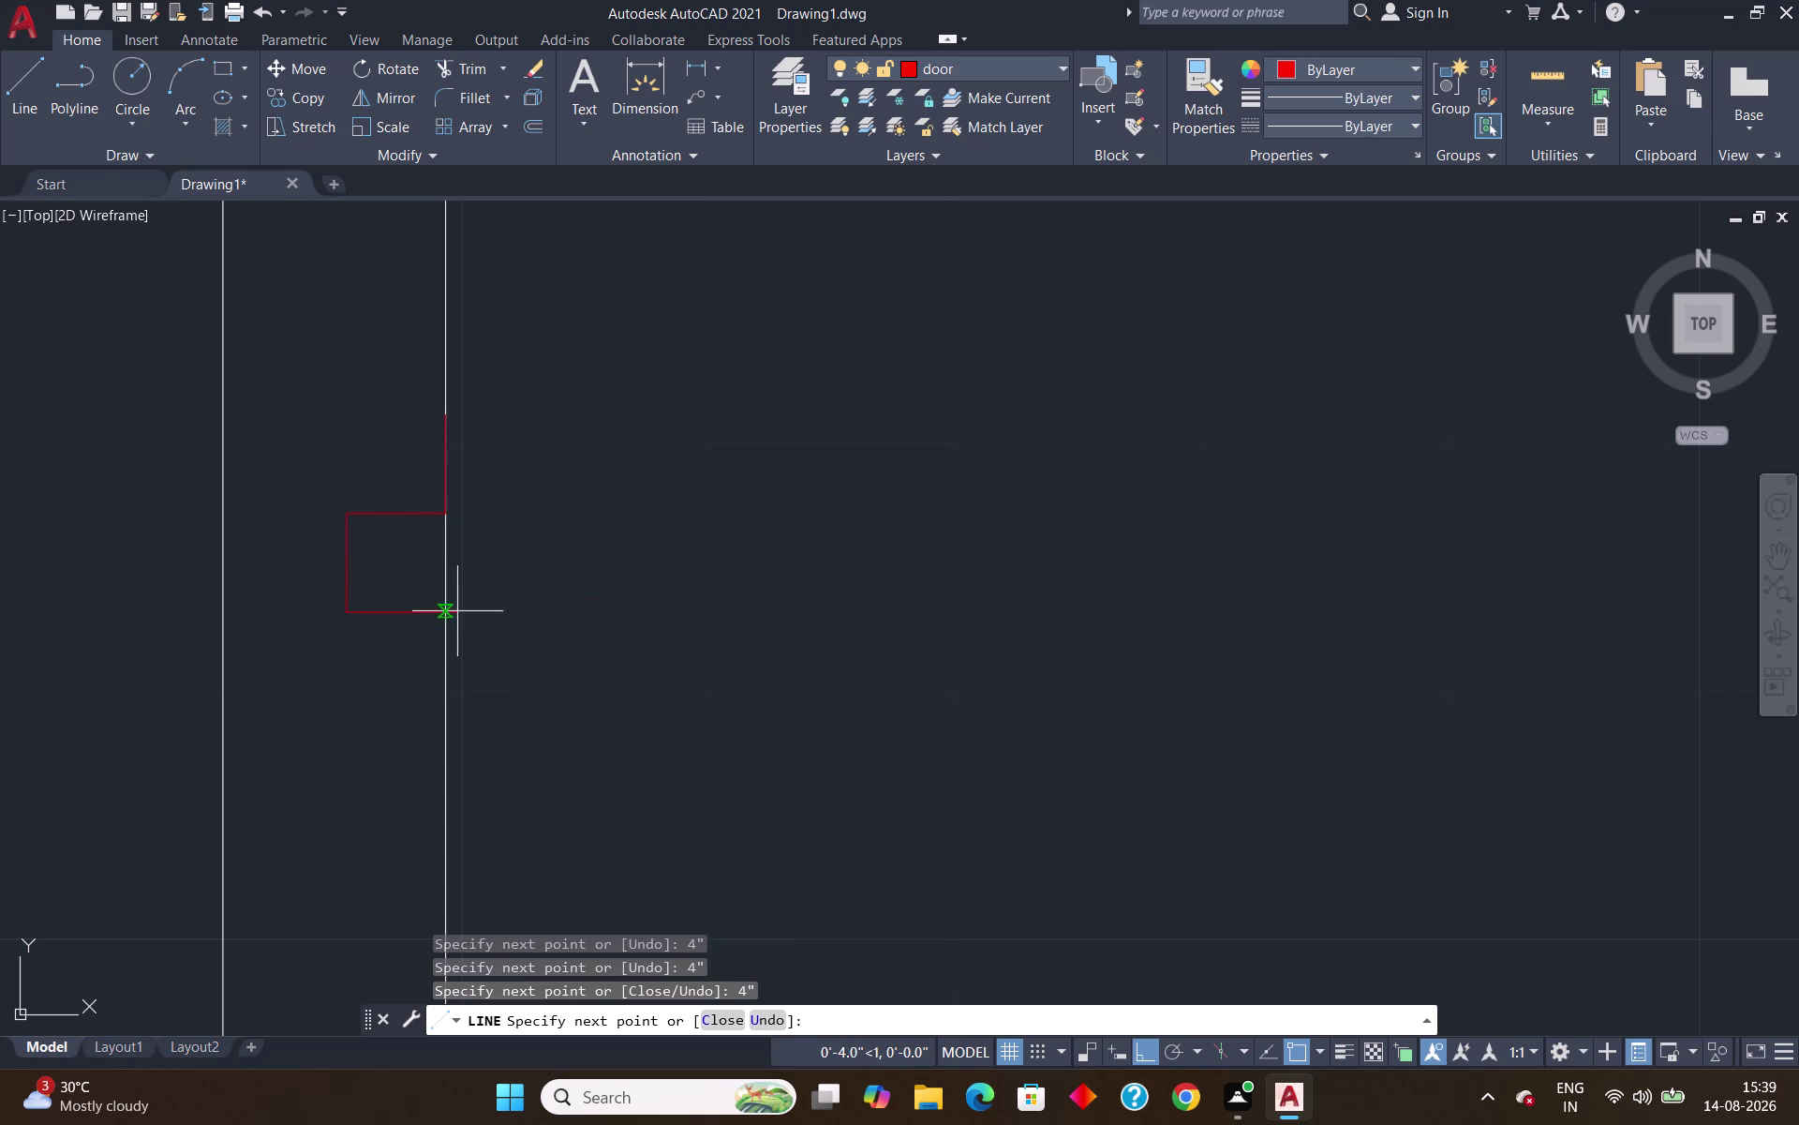
click(450, 616)
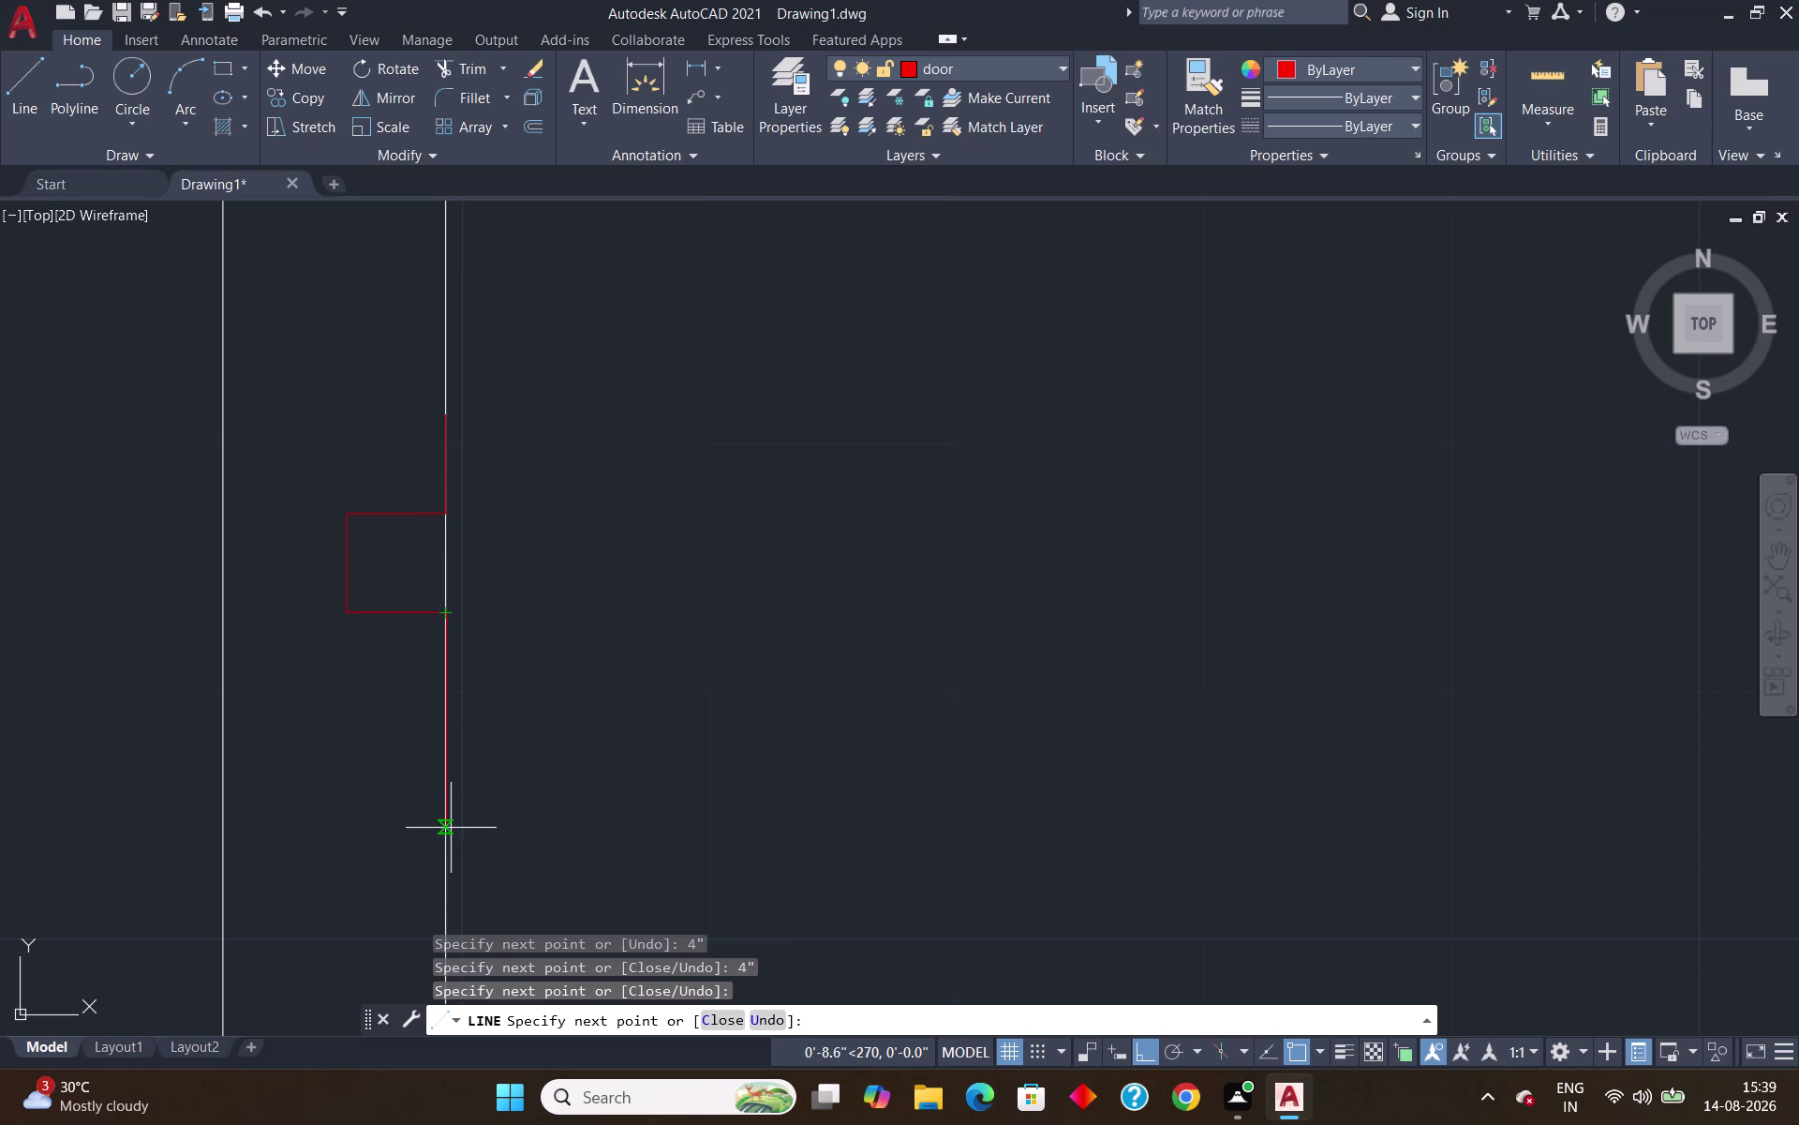
text(3")
key(BackSpace)
key(apostrophe)
key(Return)
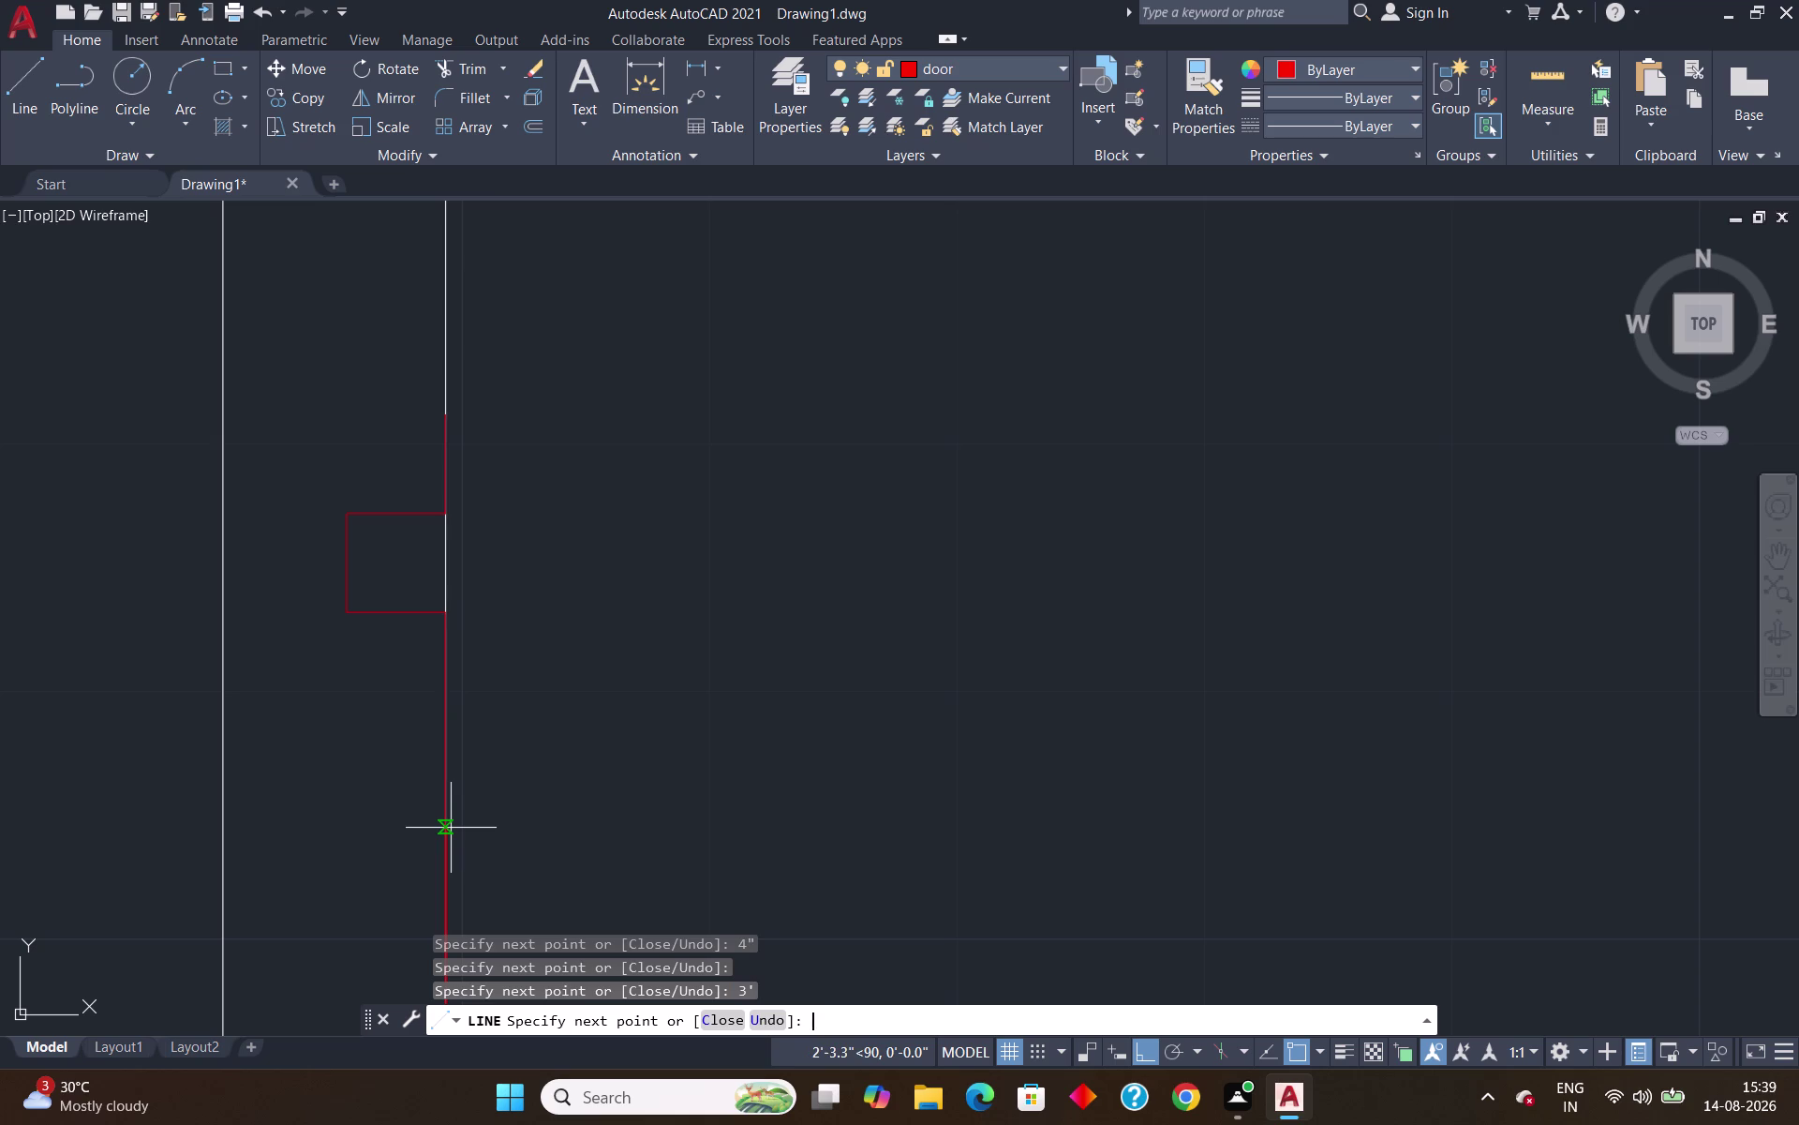
scroll(down, 3)
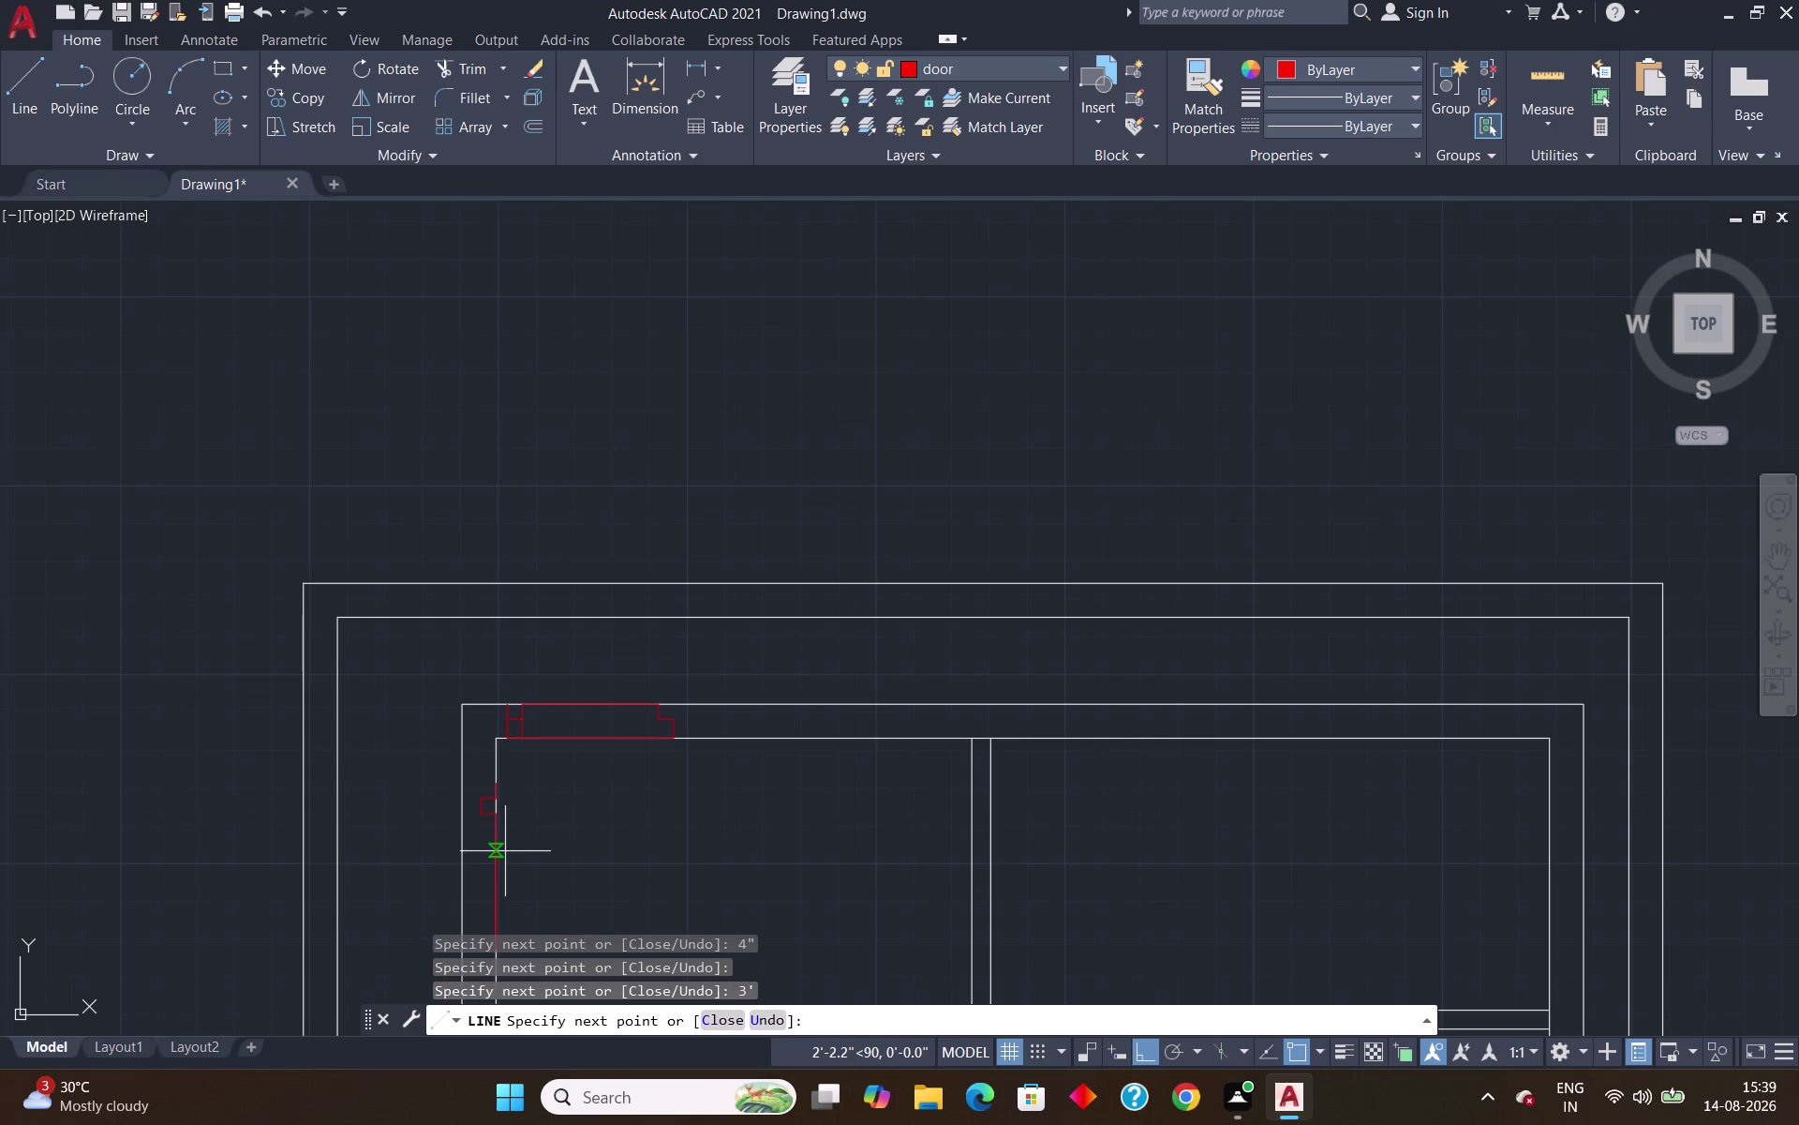
Draw the lower 4" notch legs to the outer wall line and place the long jamb line.
middle_drag(505, 851, 529, 535)
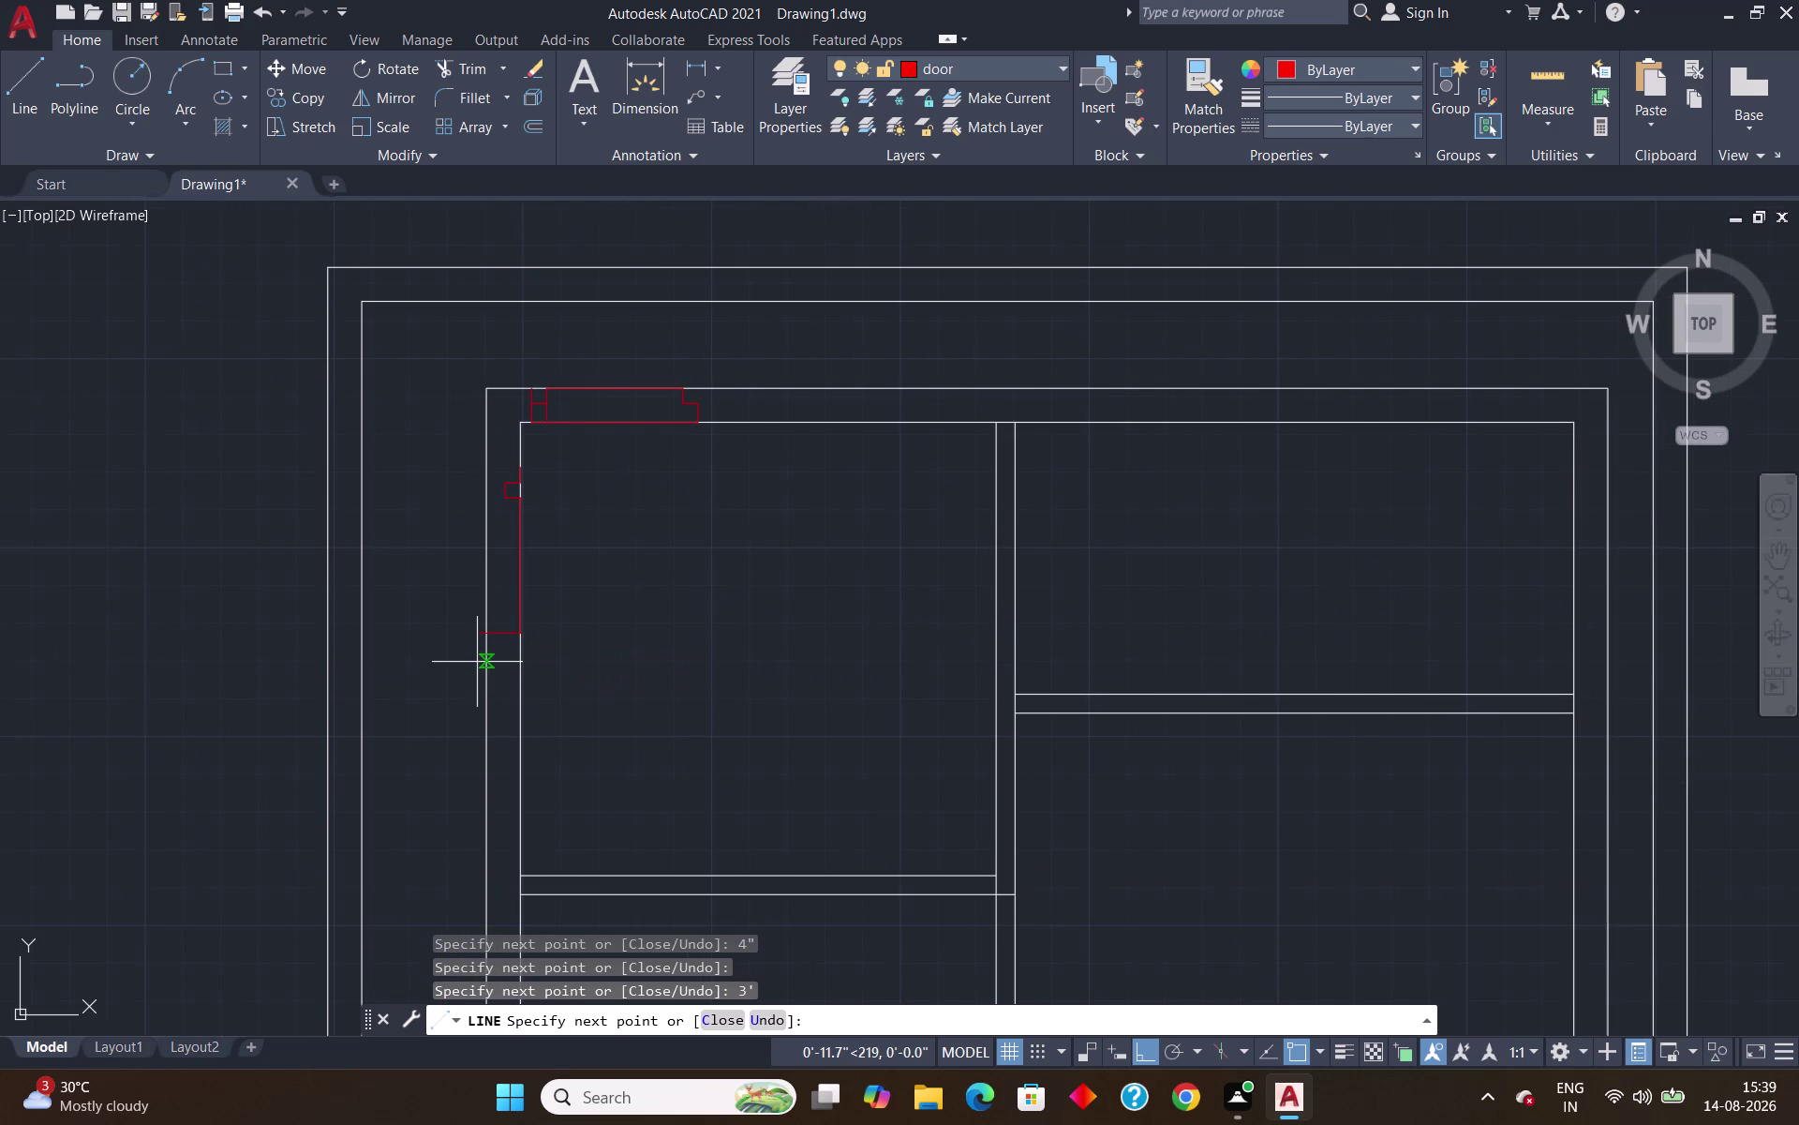
scroll(up, 3)
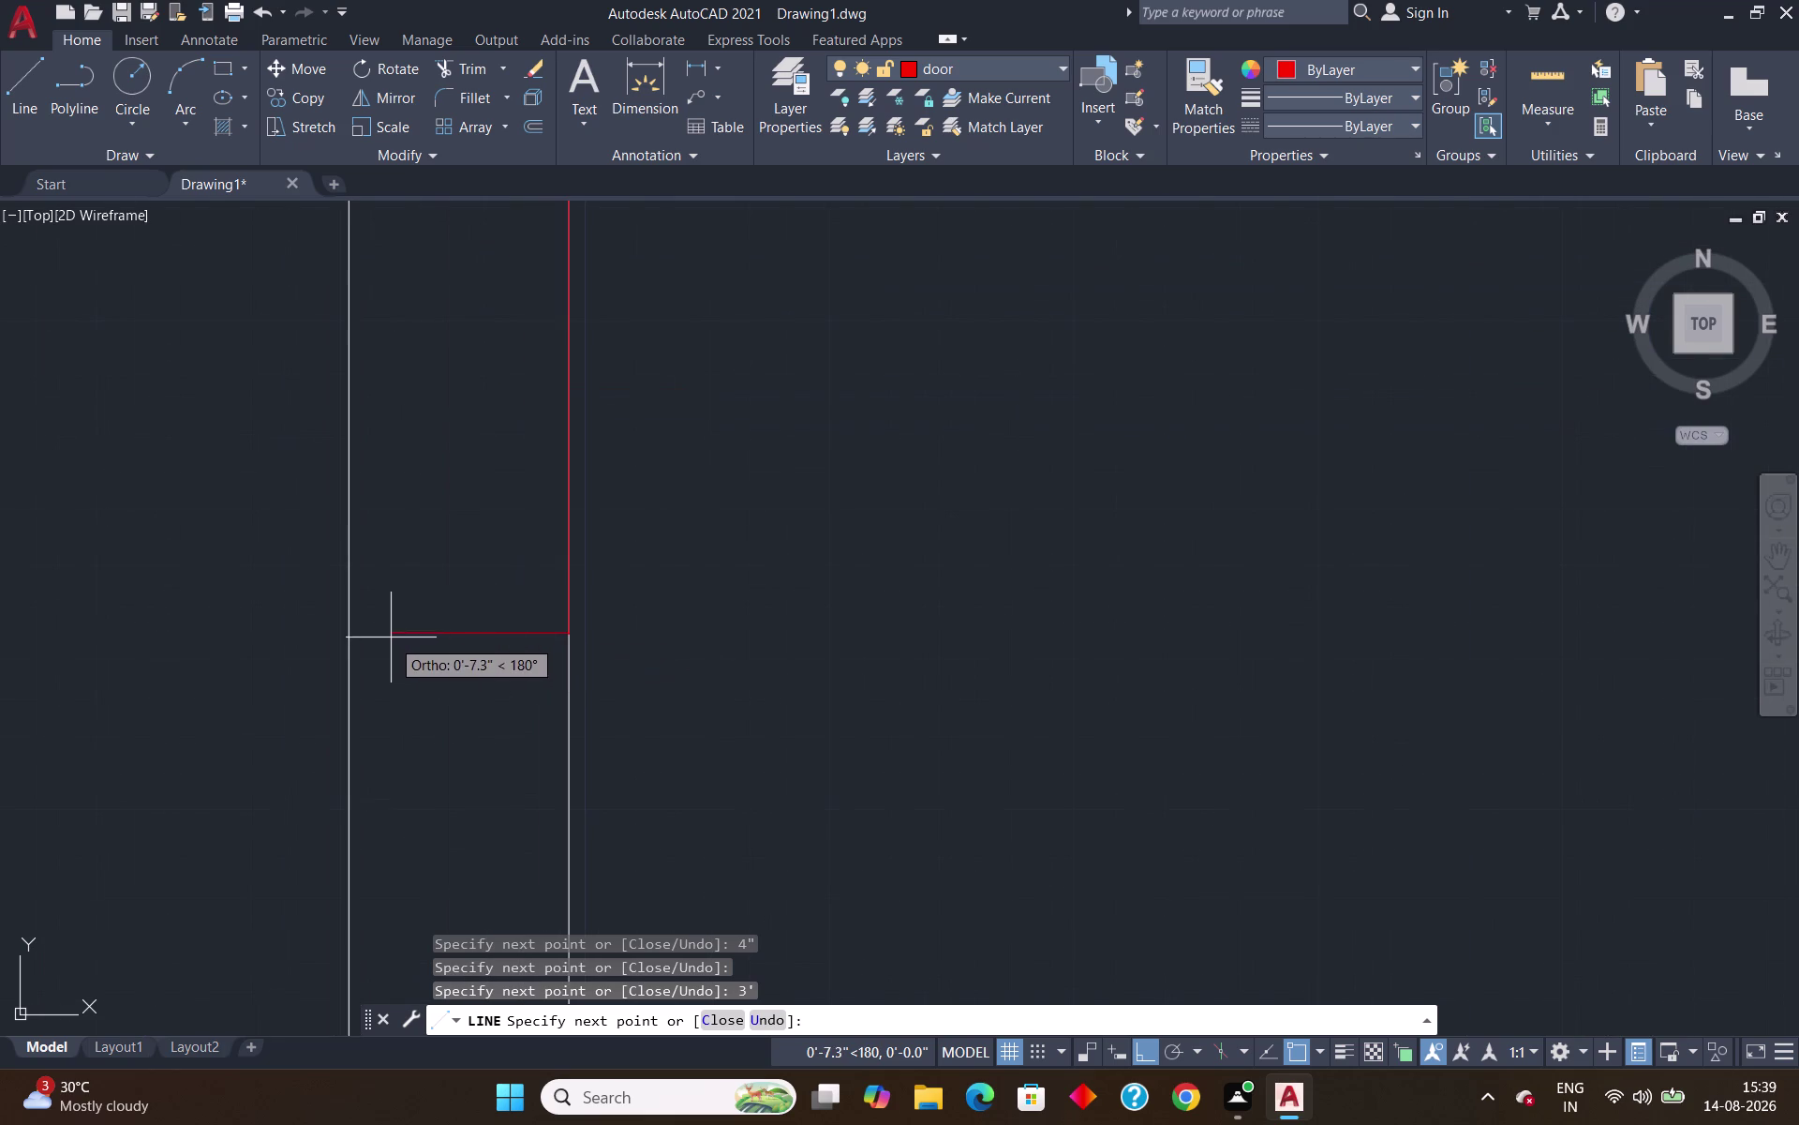
text(4)
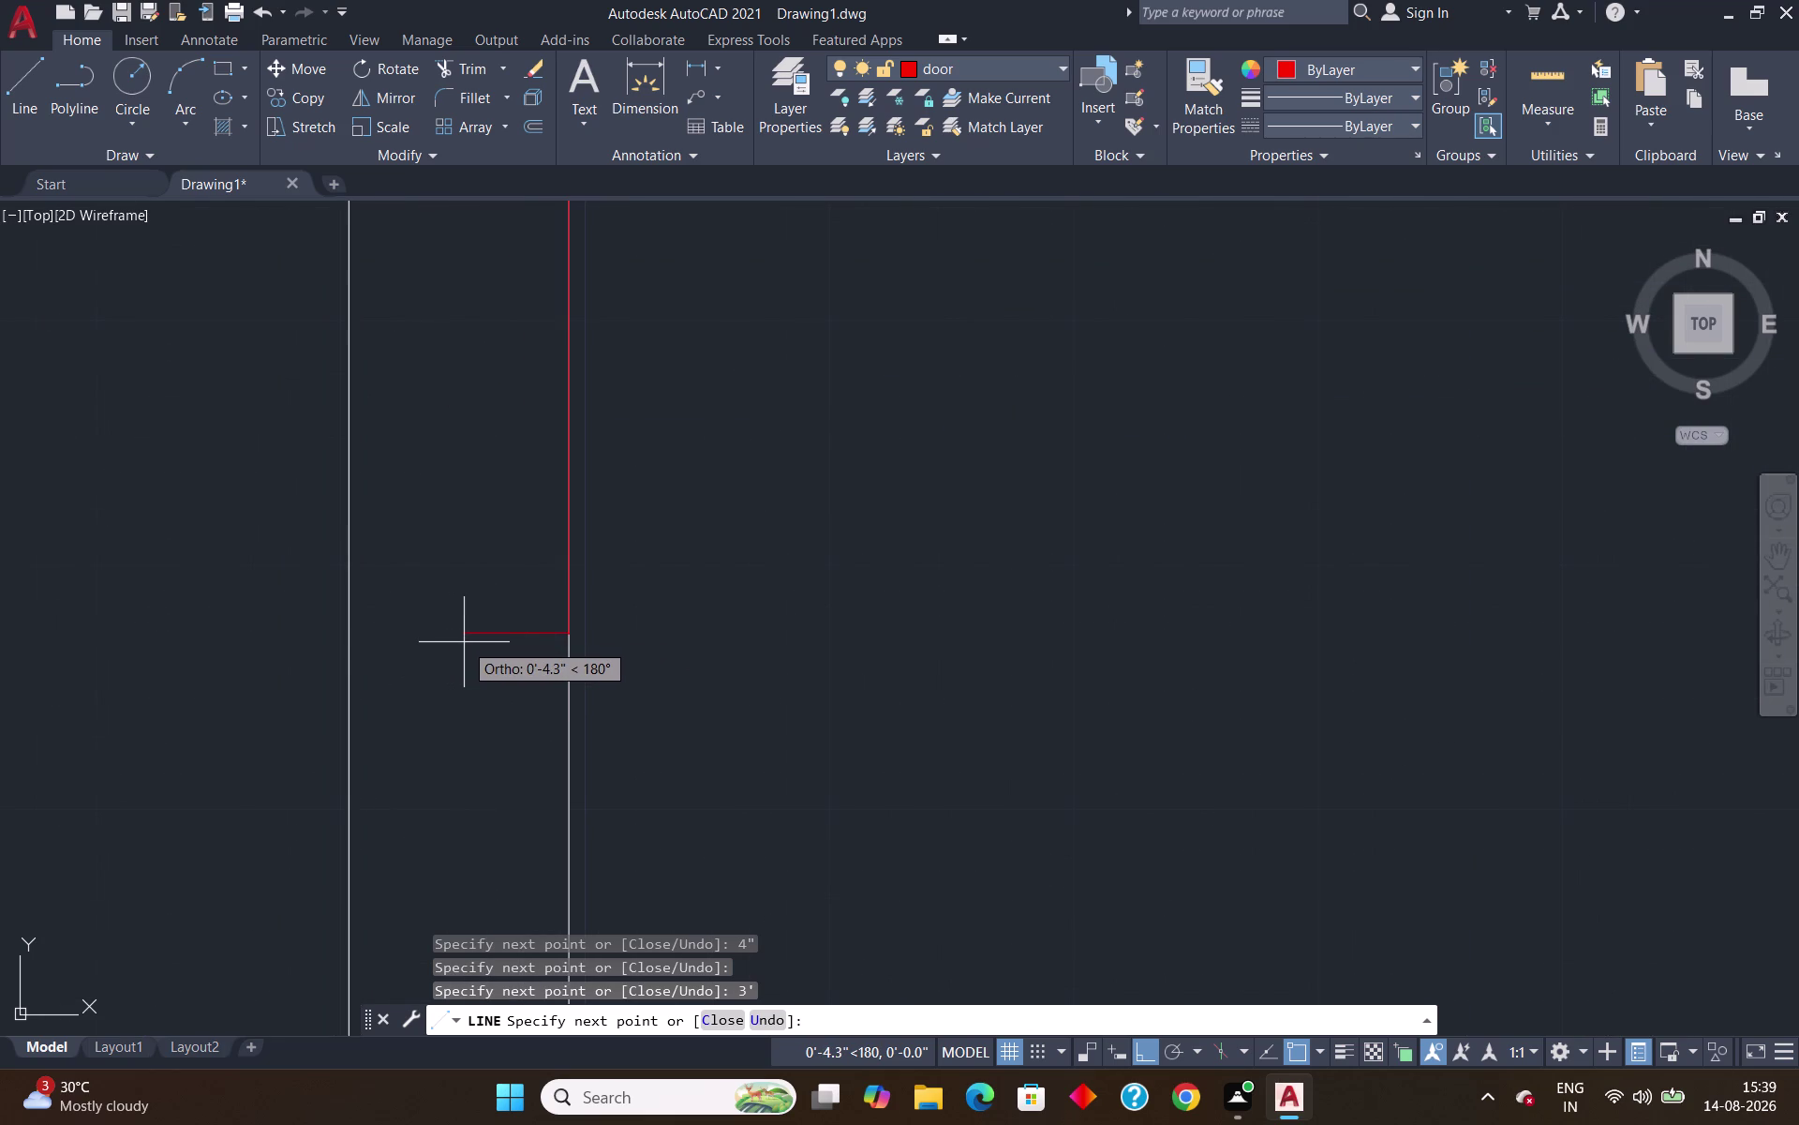
text(")
key(Return)
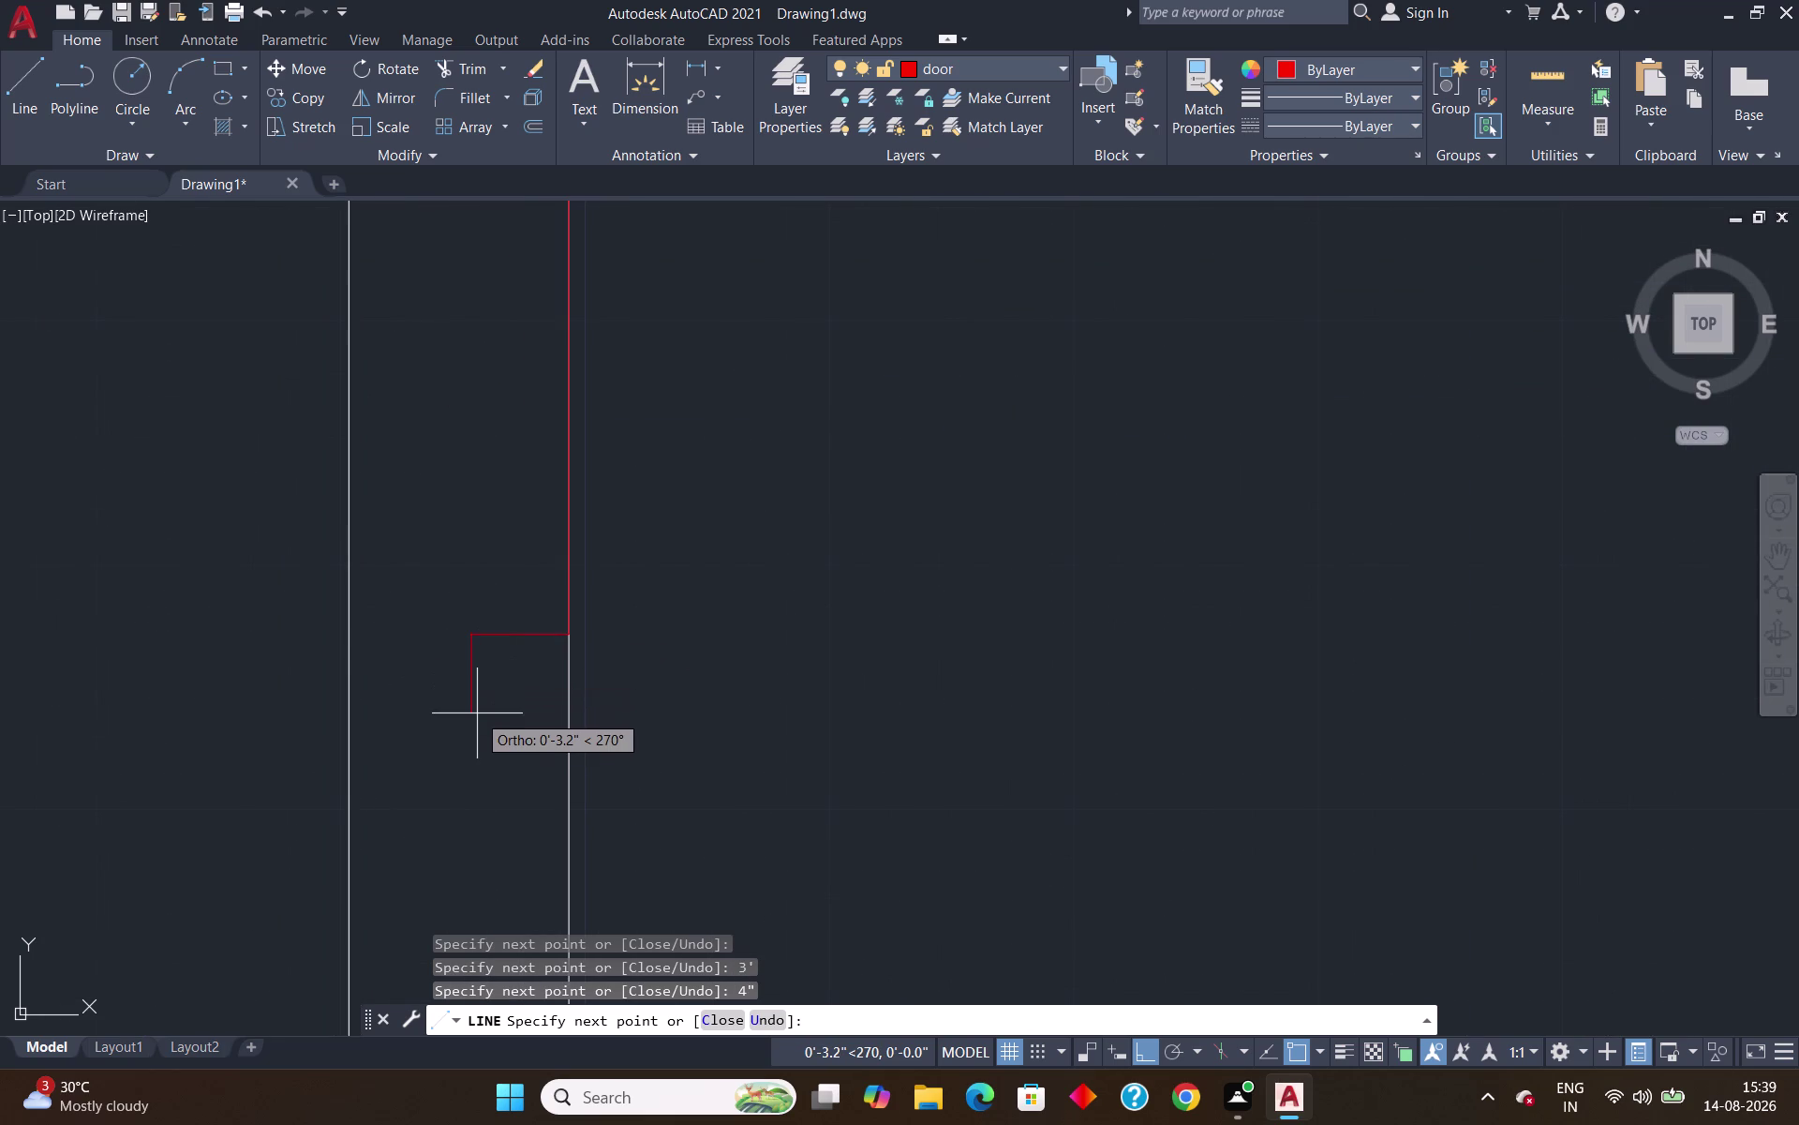
text(4")
key(Return)
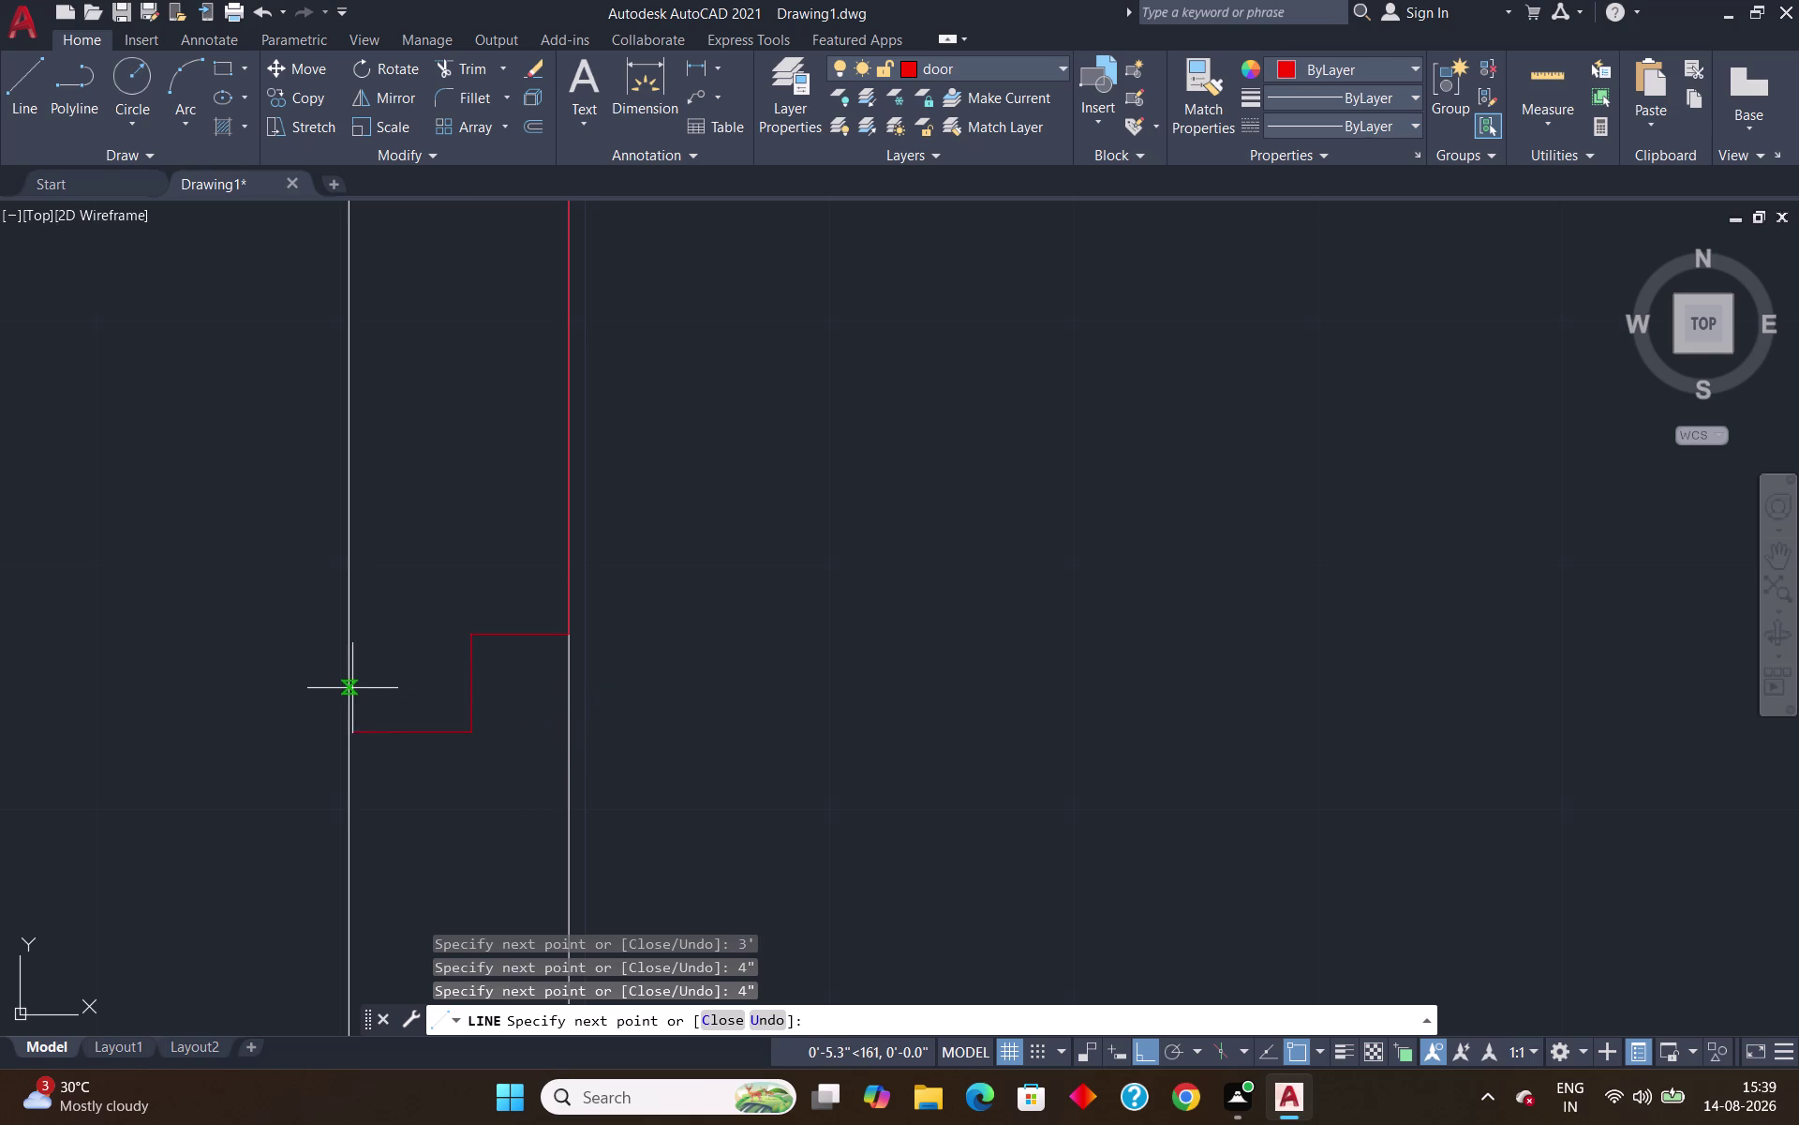
click(347, 742)
scroll(down, 3)
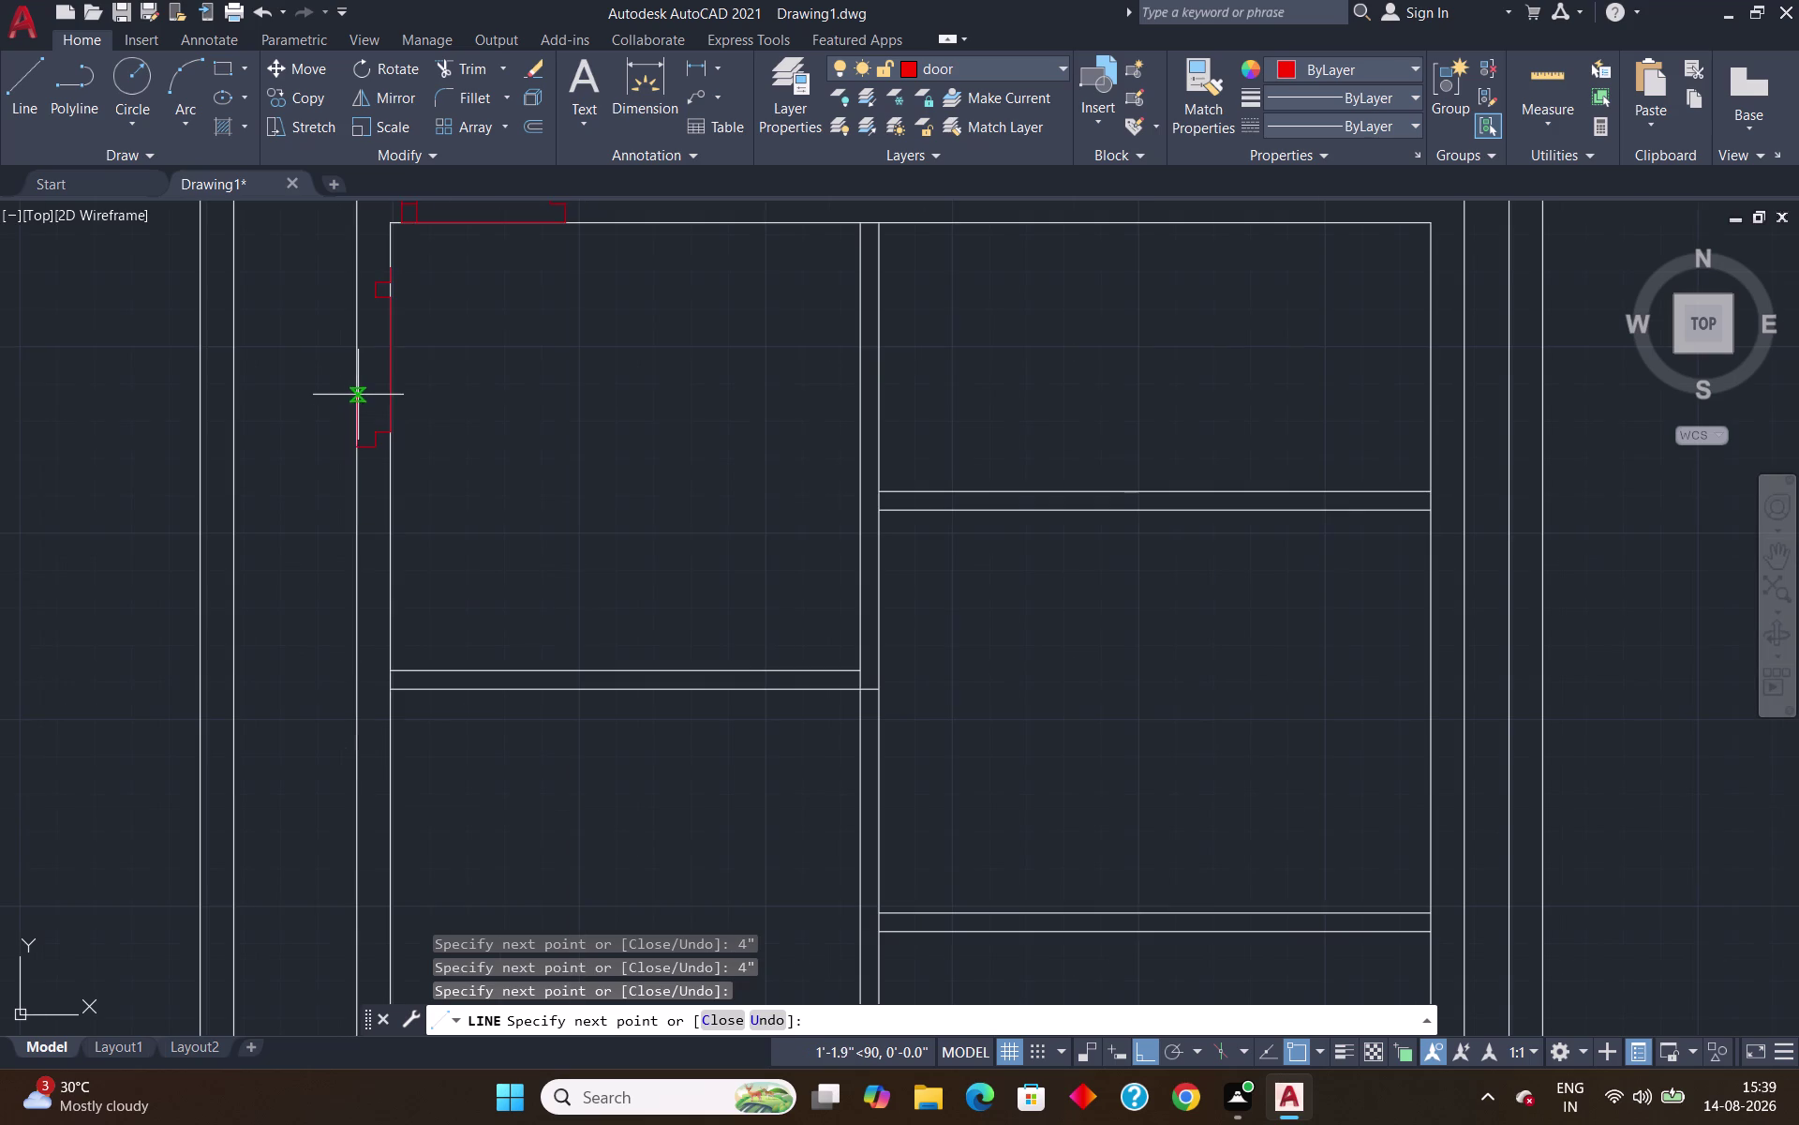
scroll(up, 3)
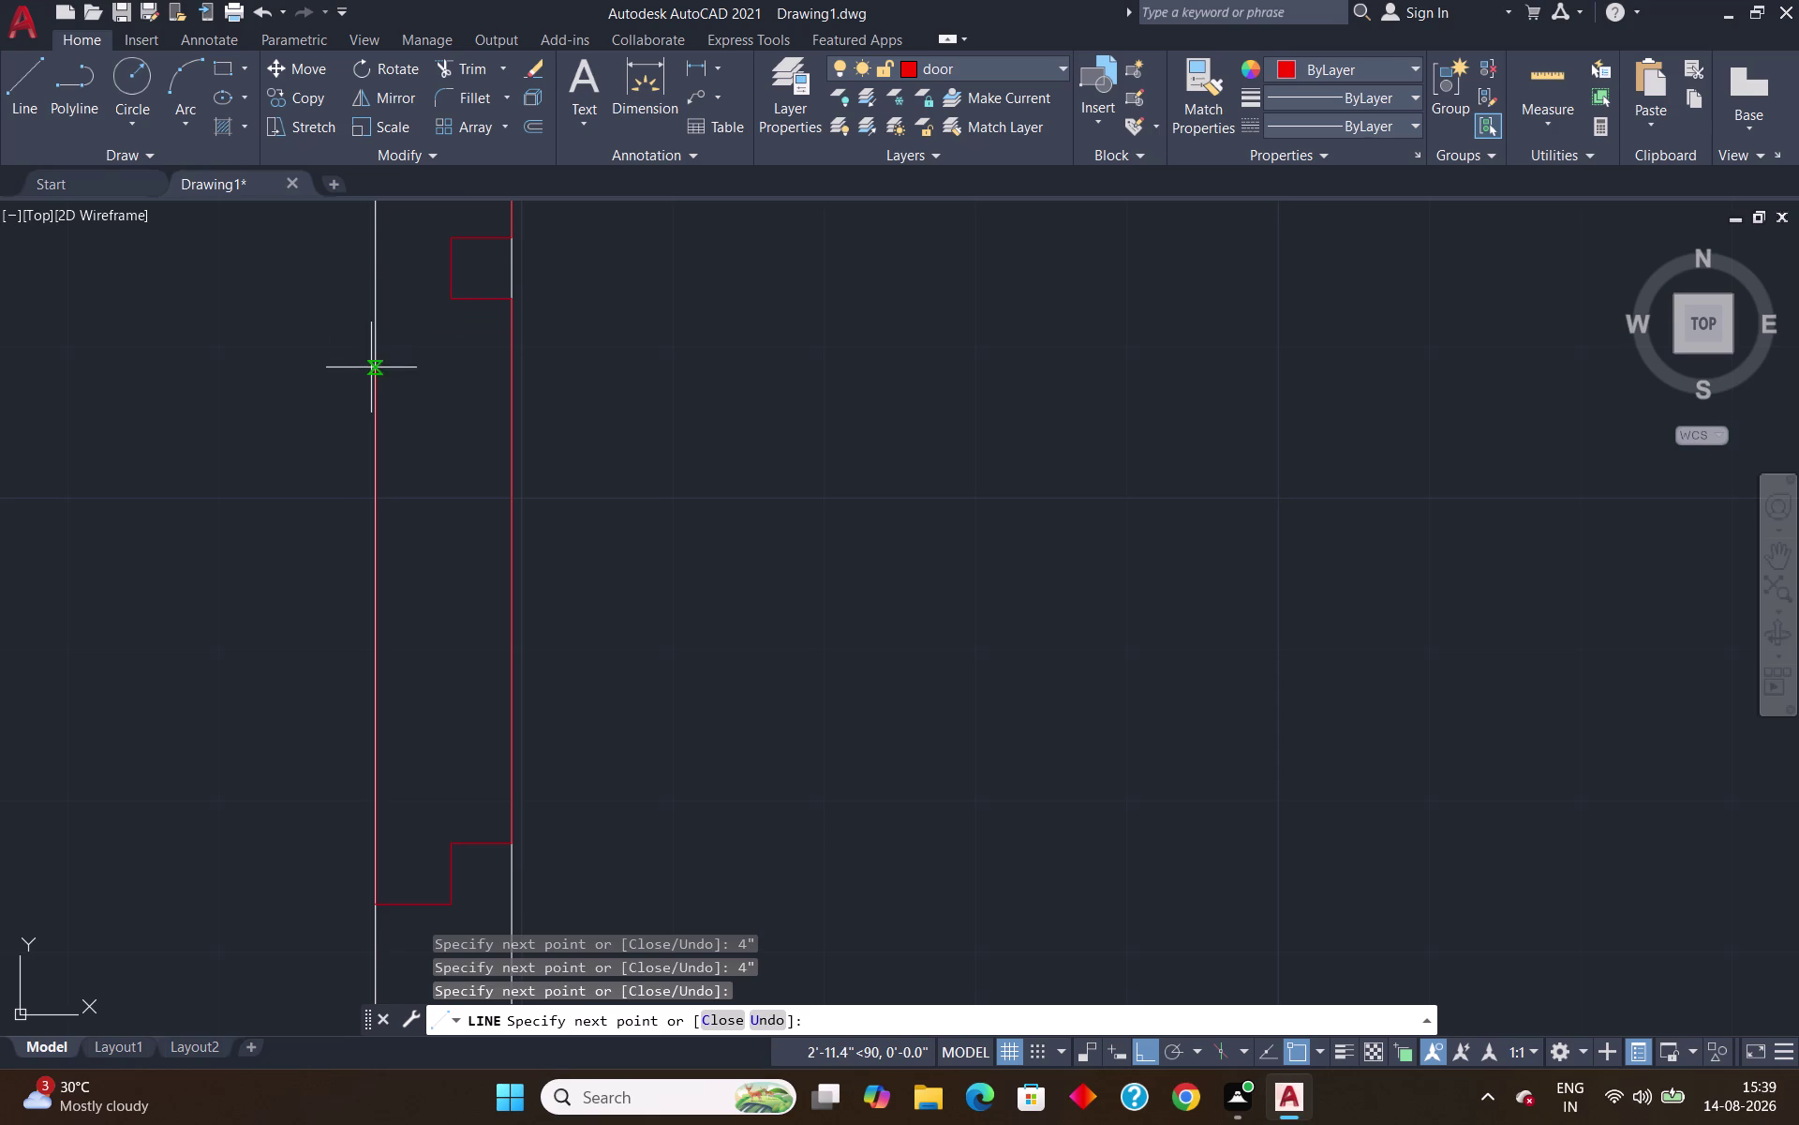
click(375, 280)
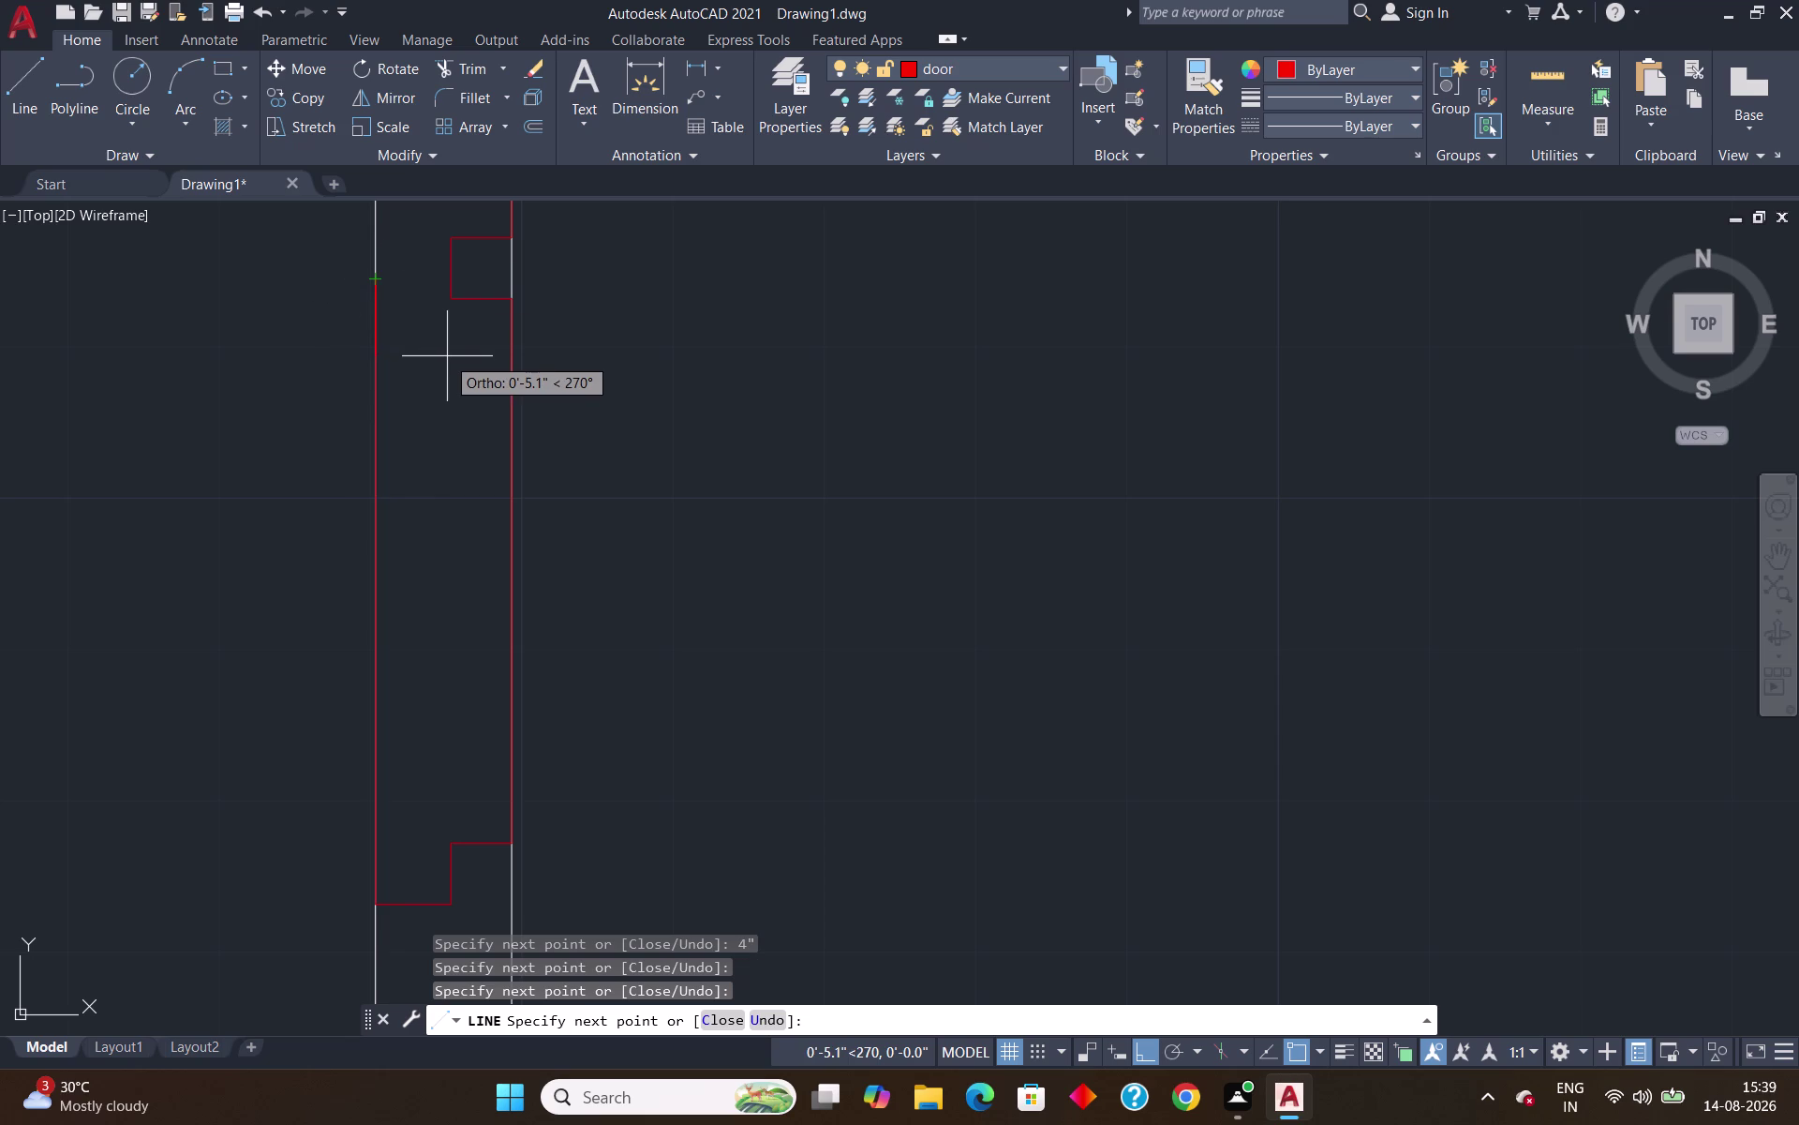
key(Escape)
Extend the top red step line to meet the left jamb line.
text(ex)
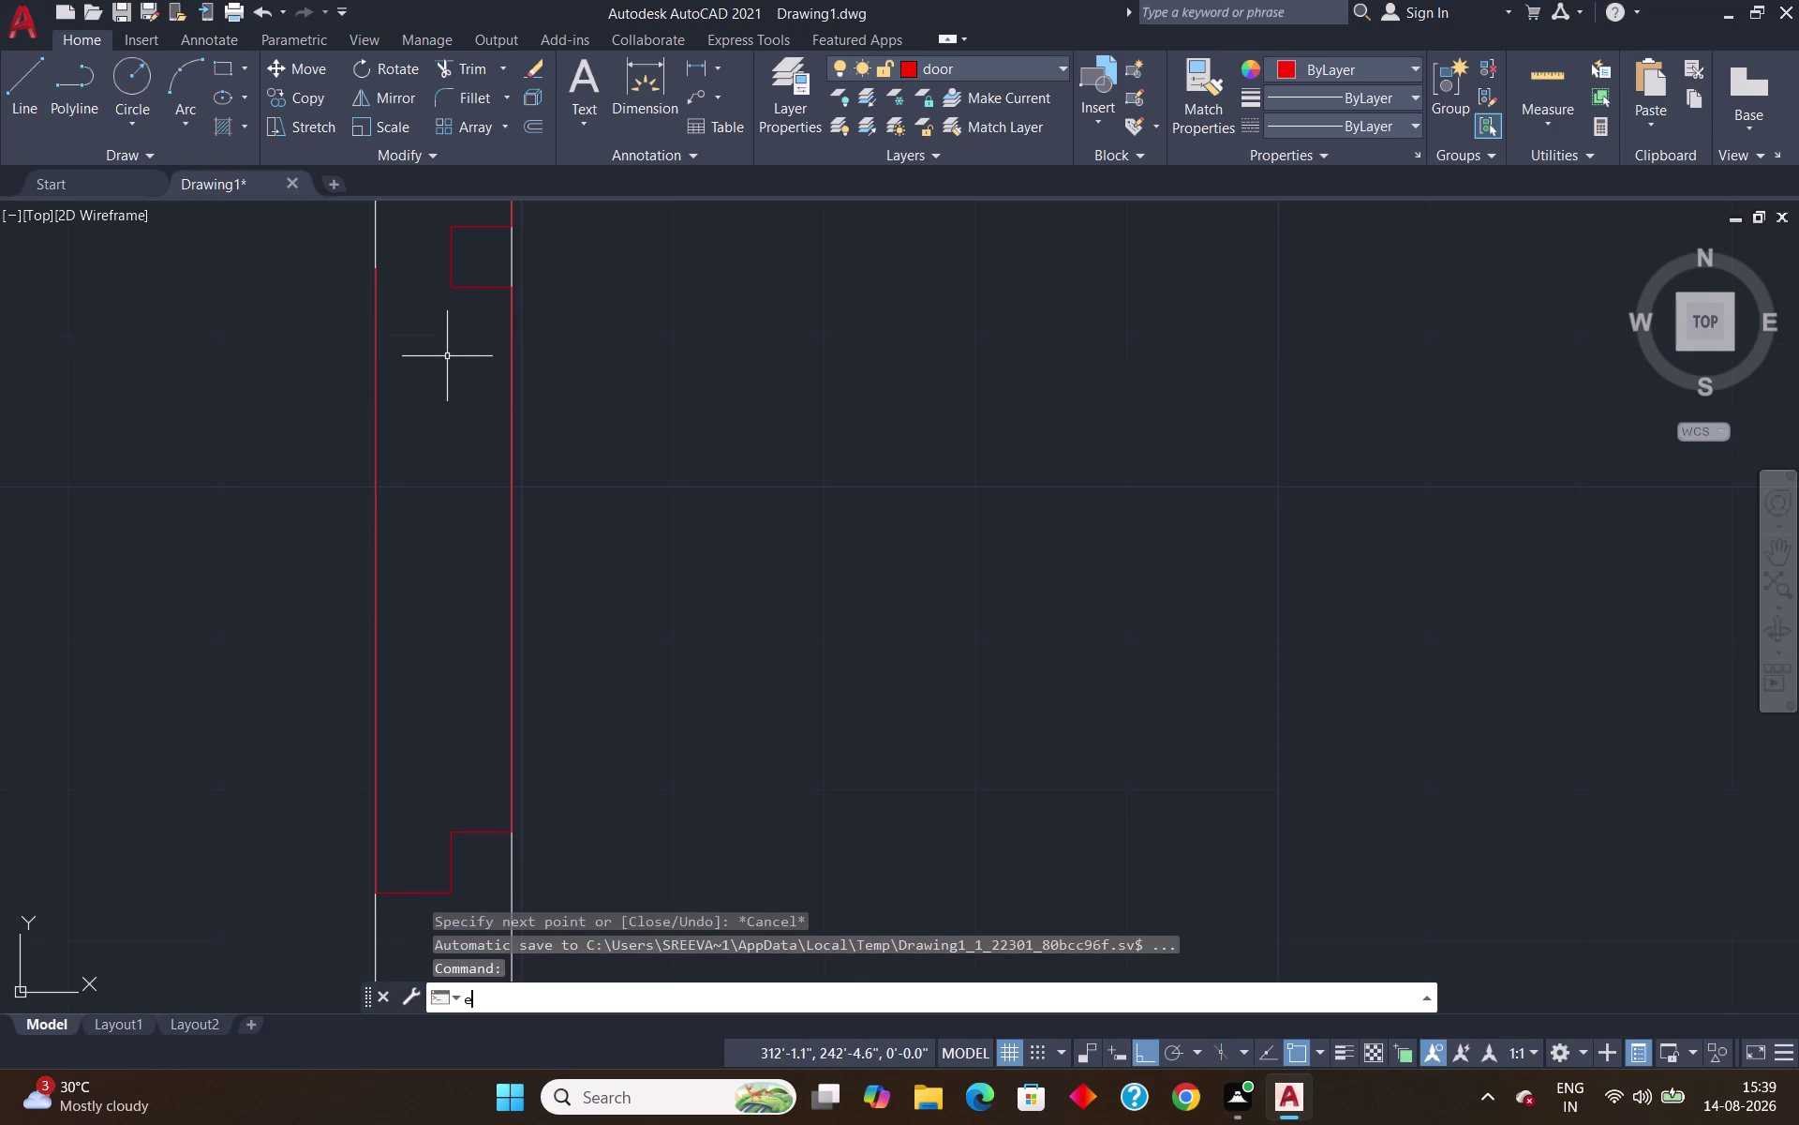
key(Return)
click(476, 286)
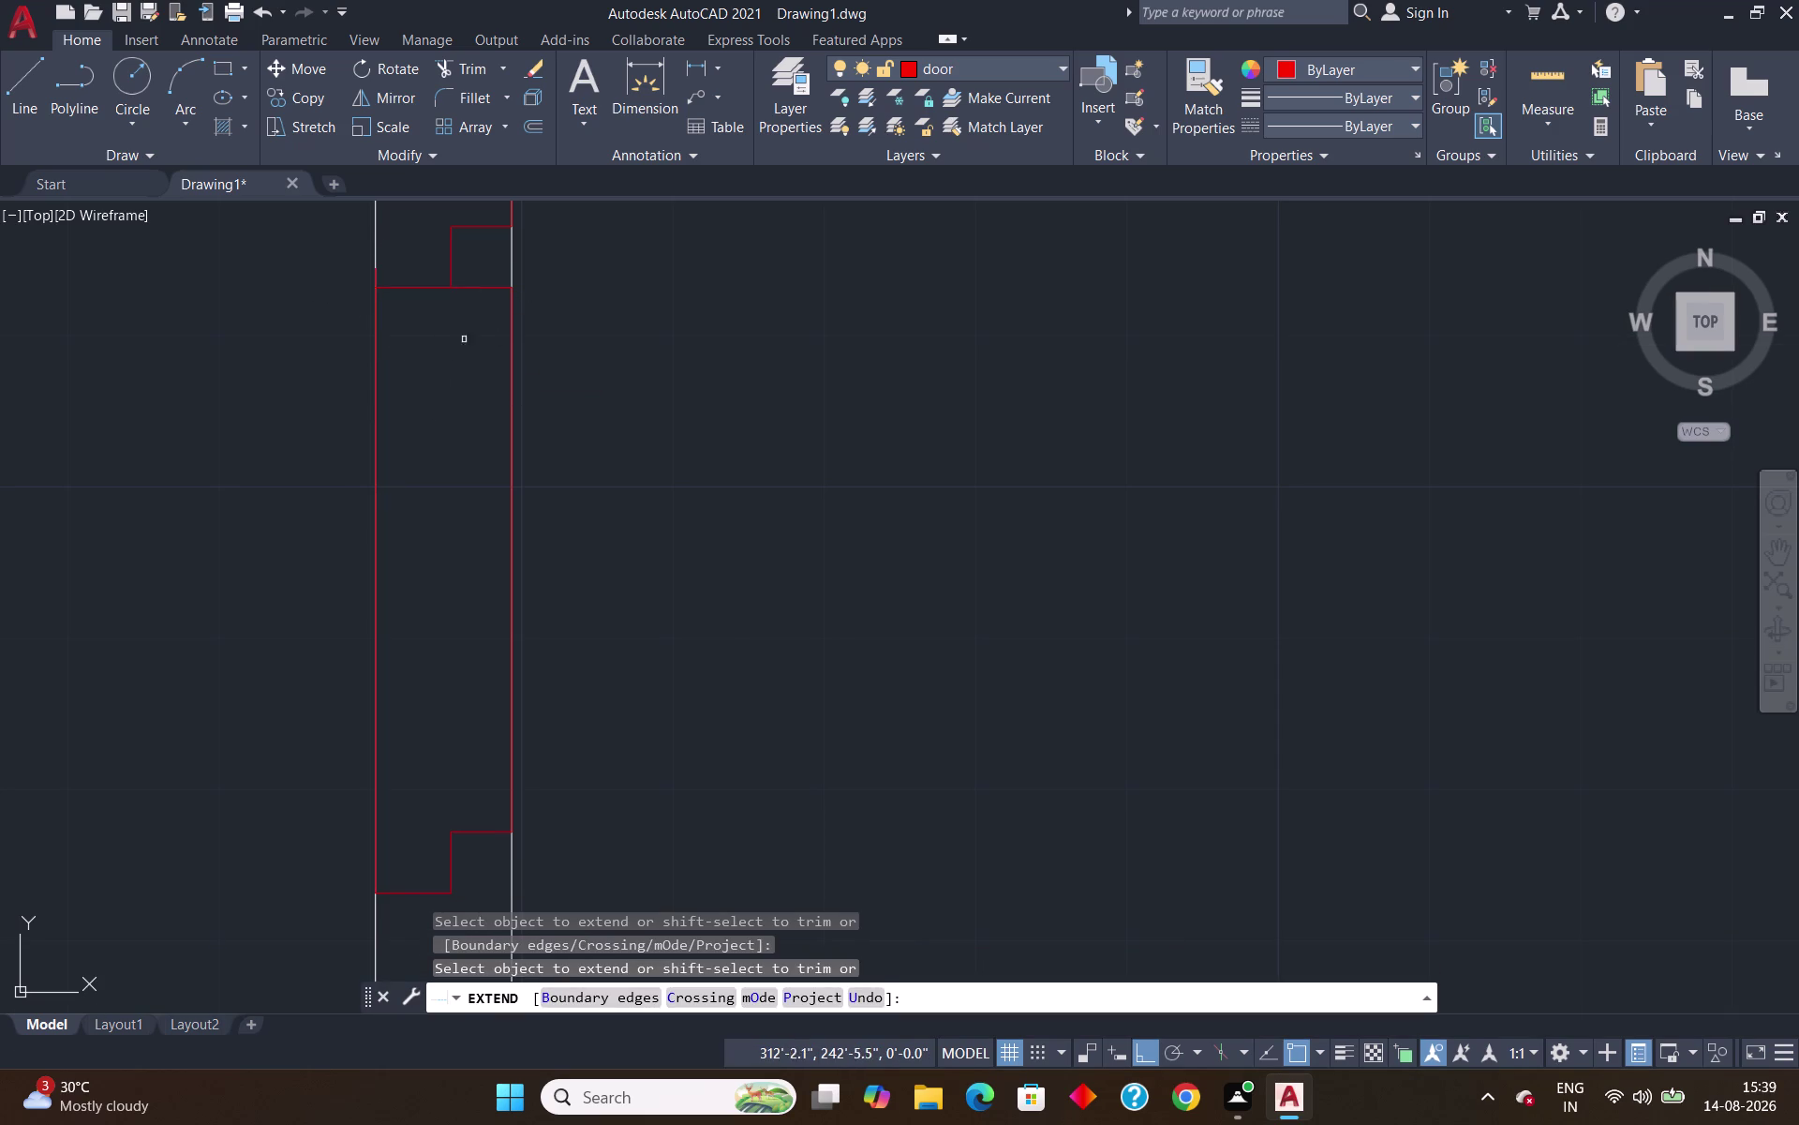
scroll(down, 3)
key(Escape)
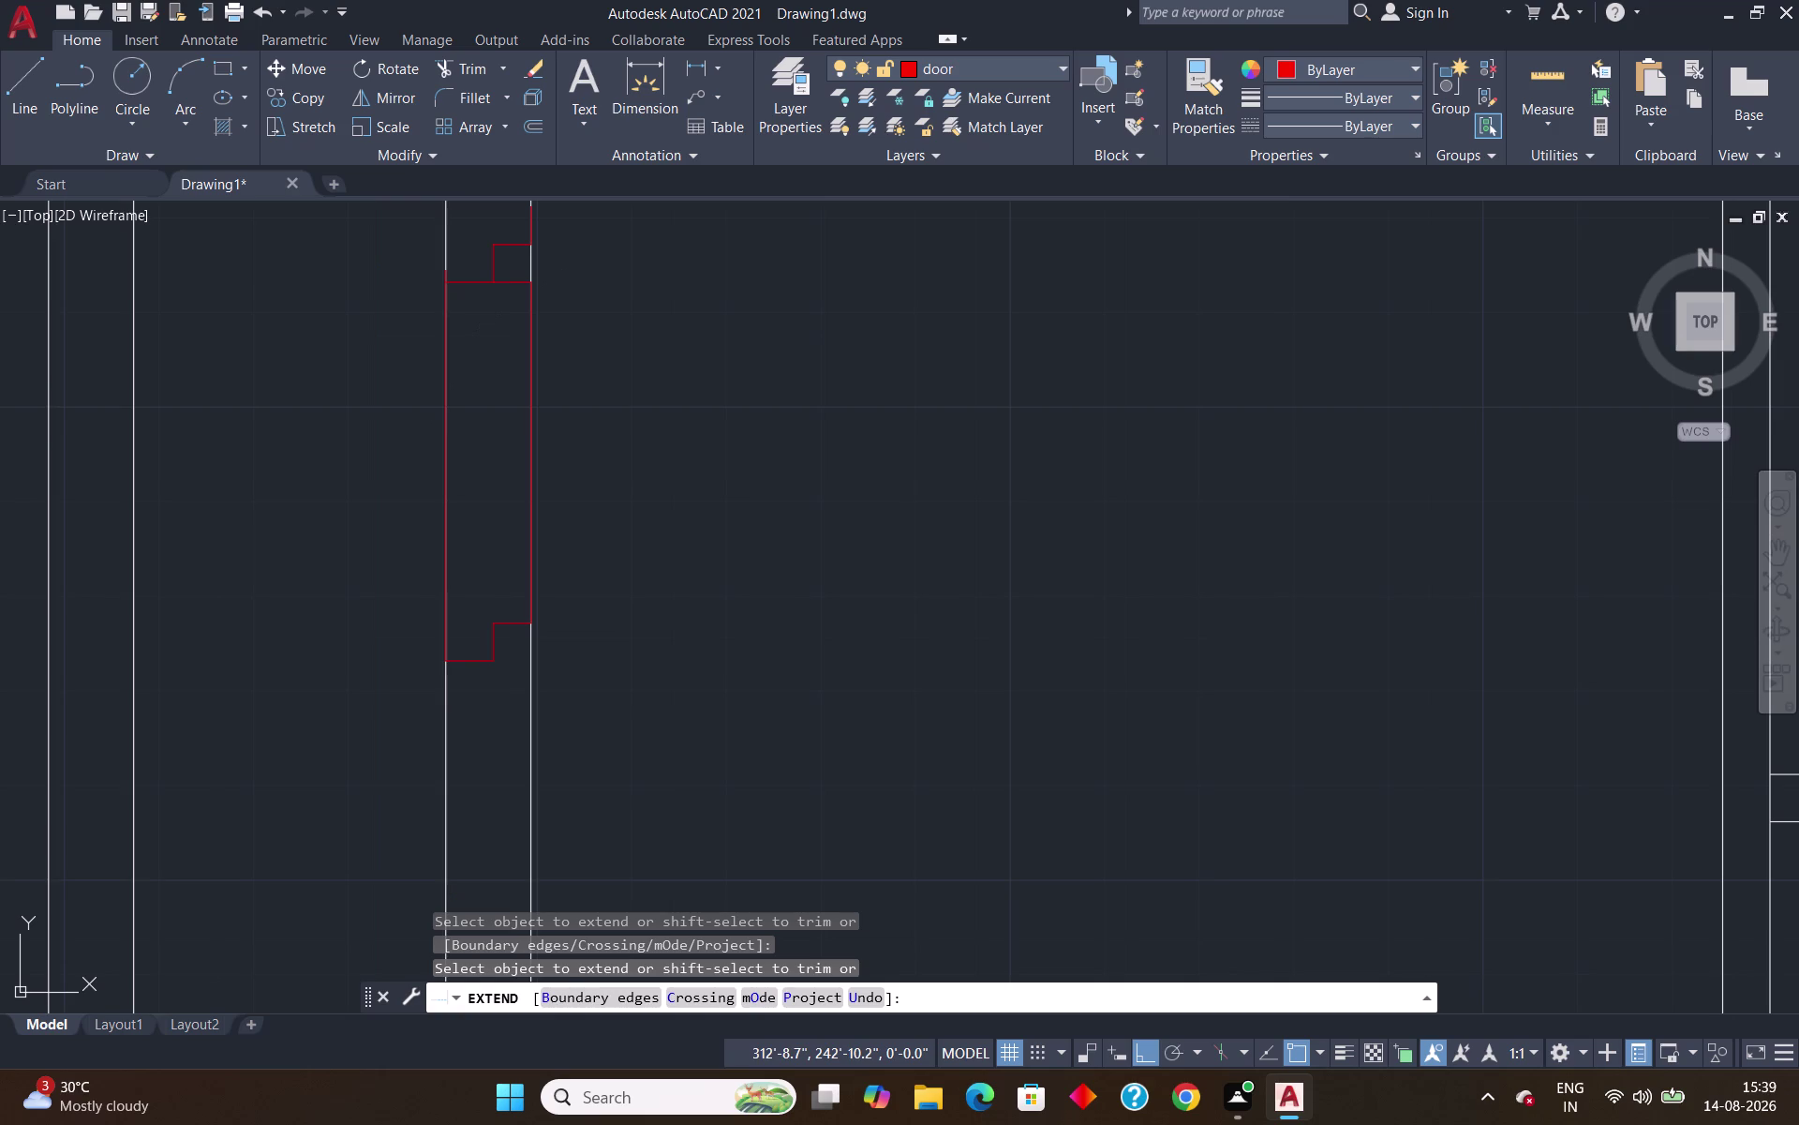
Extend the lower opening's two horizontal wall lines to the outer left wall.
middle_drag(582, 235, 386, 399)
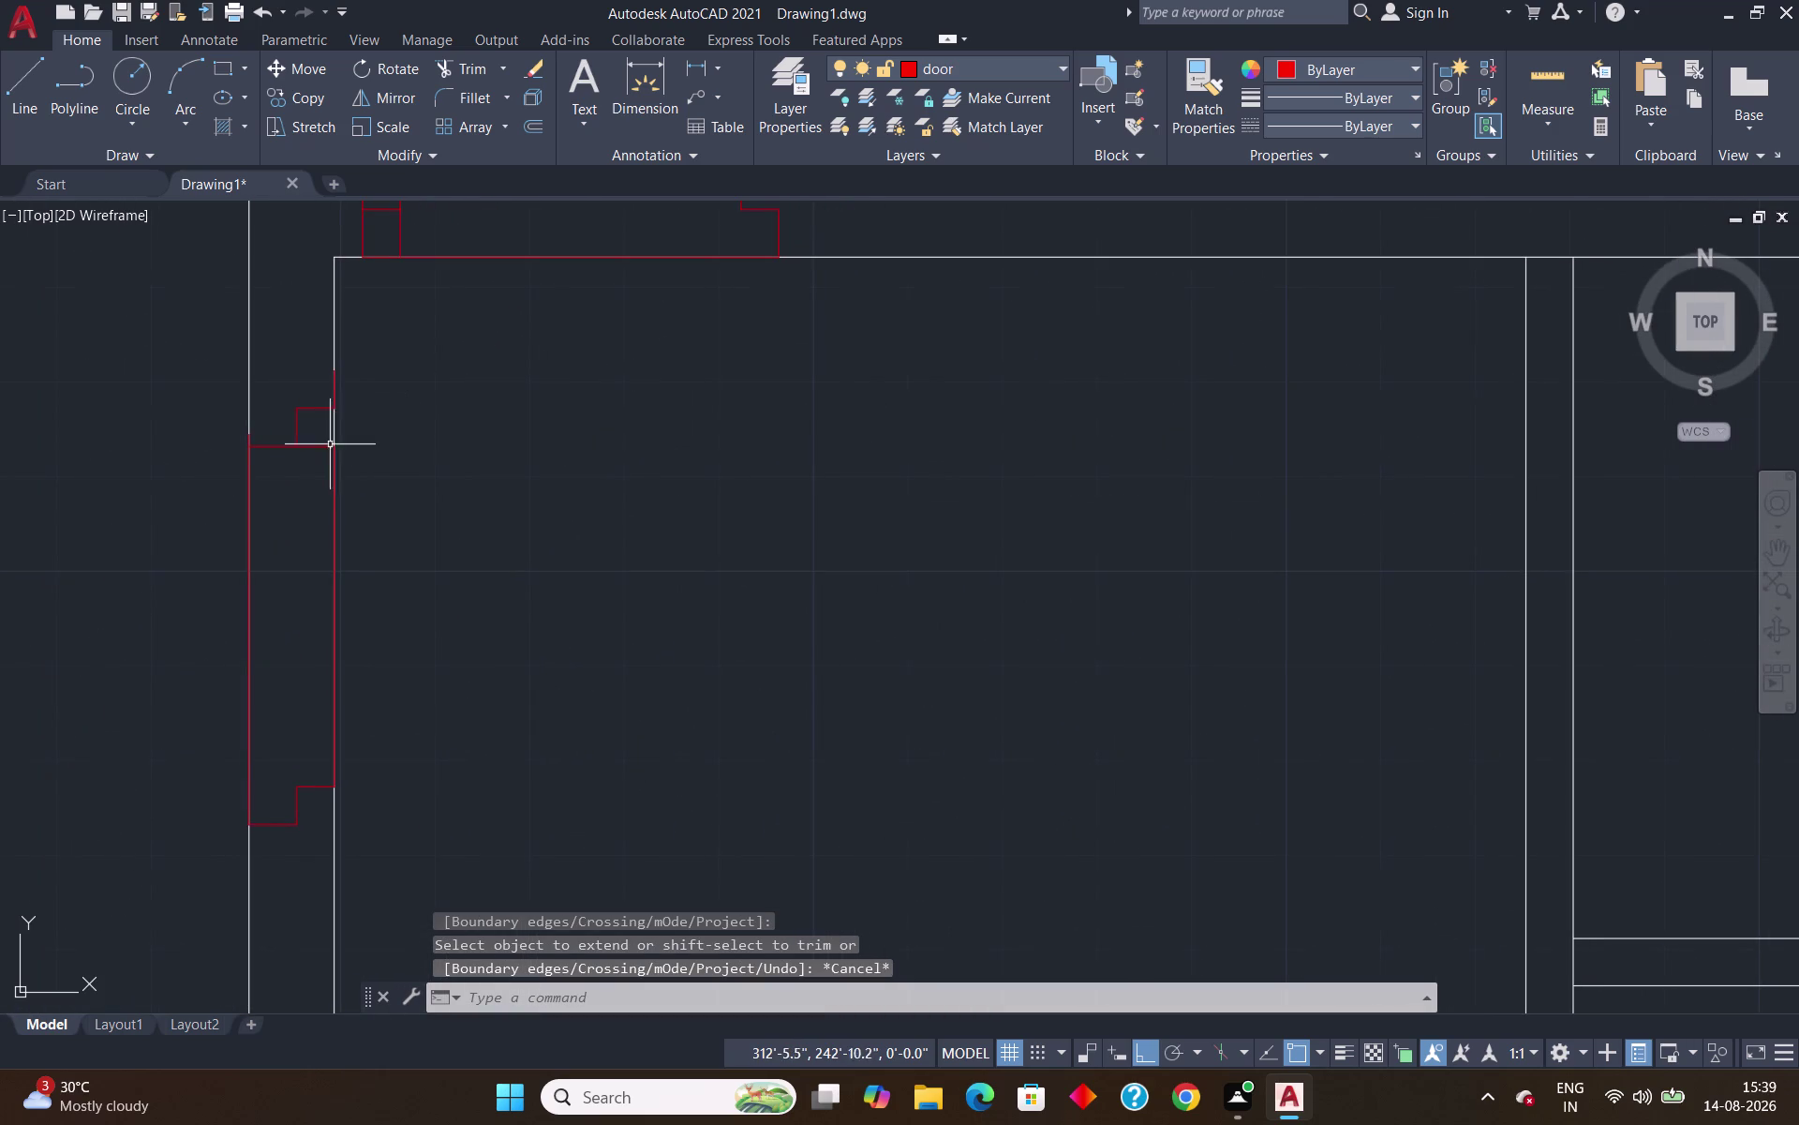
scroll(down, 3)
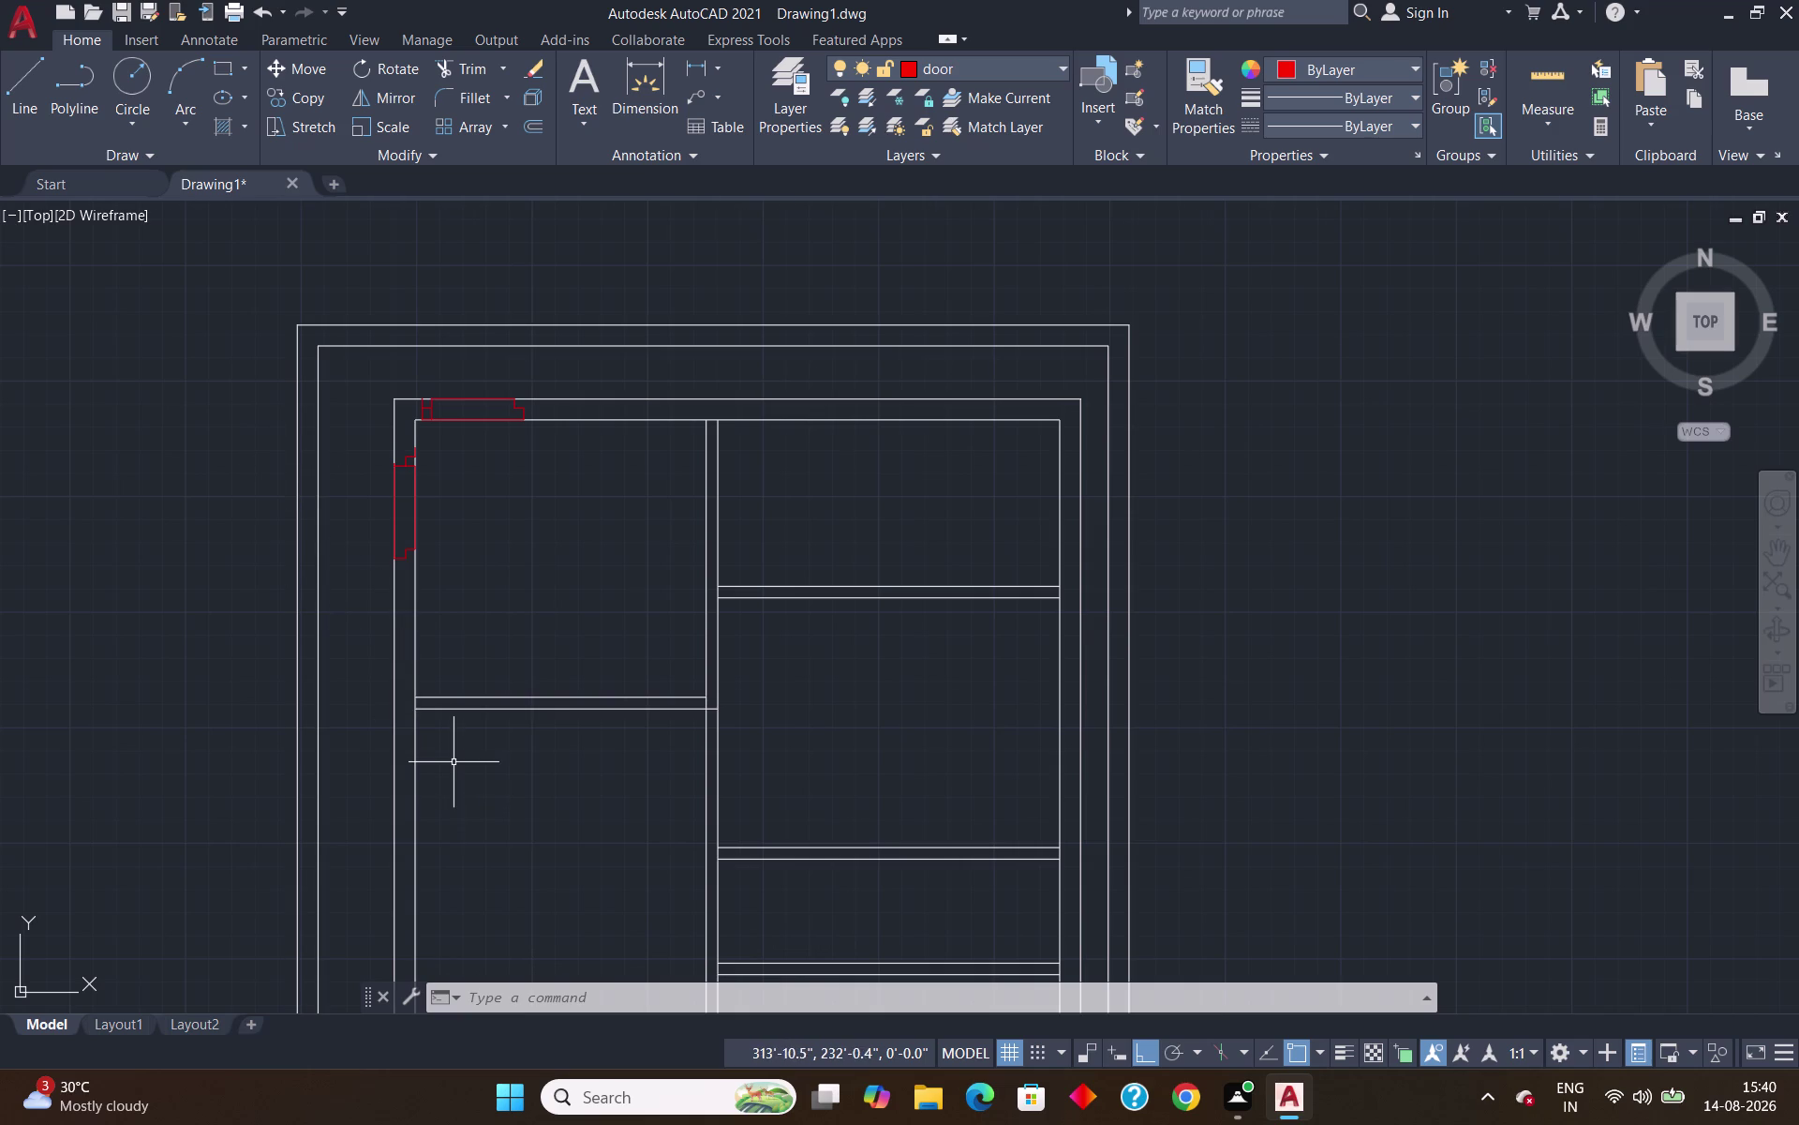
scroll(down, 3)
scroll(up, 3)
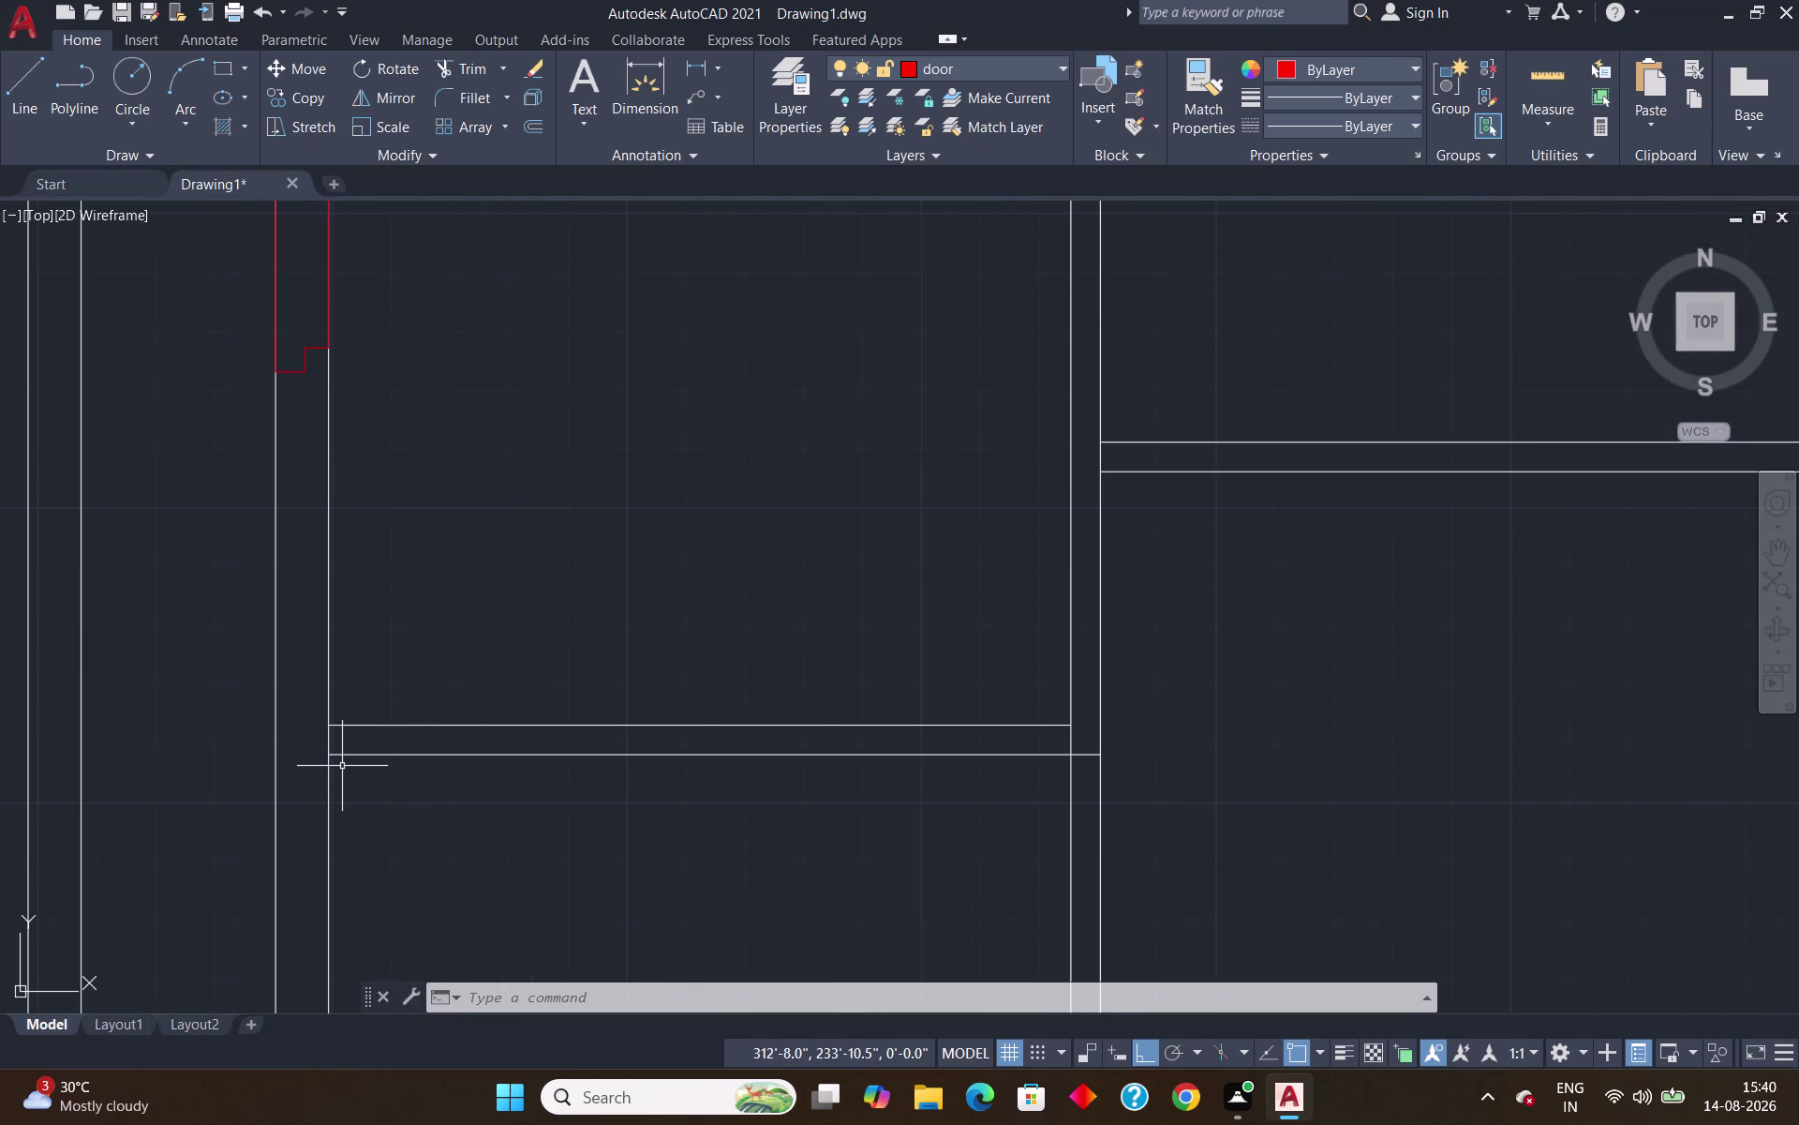
text(ex)
key(Return)
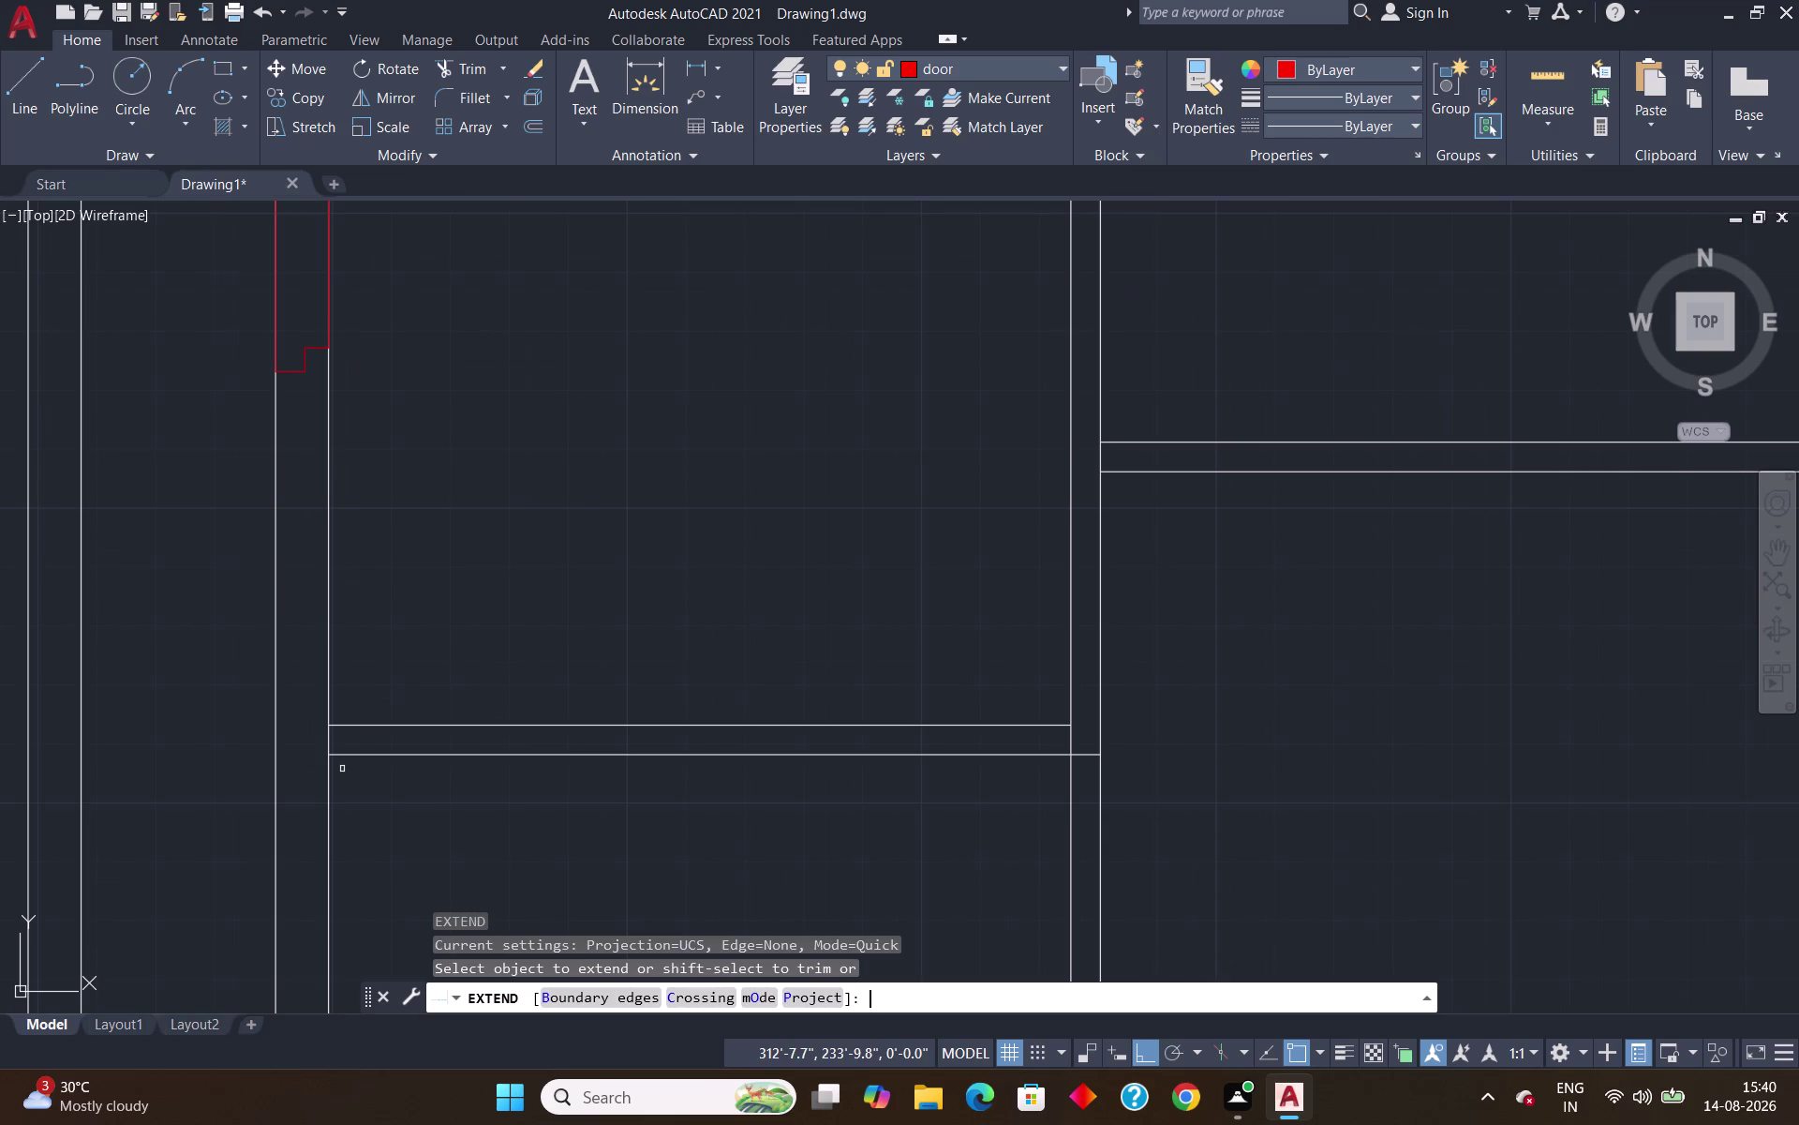
click(369, 758)
click(374, 726)
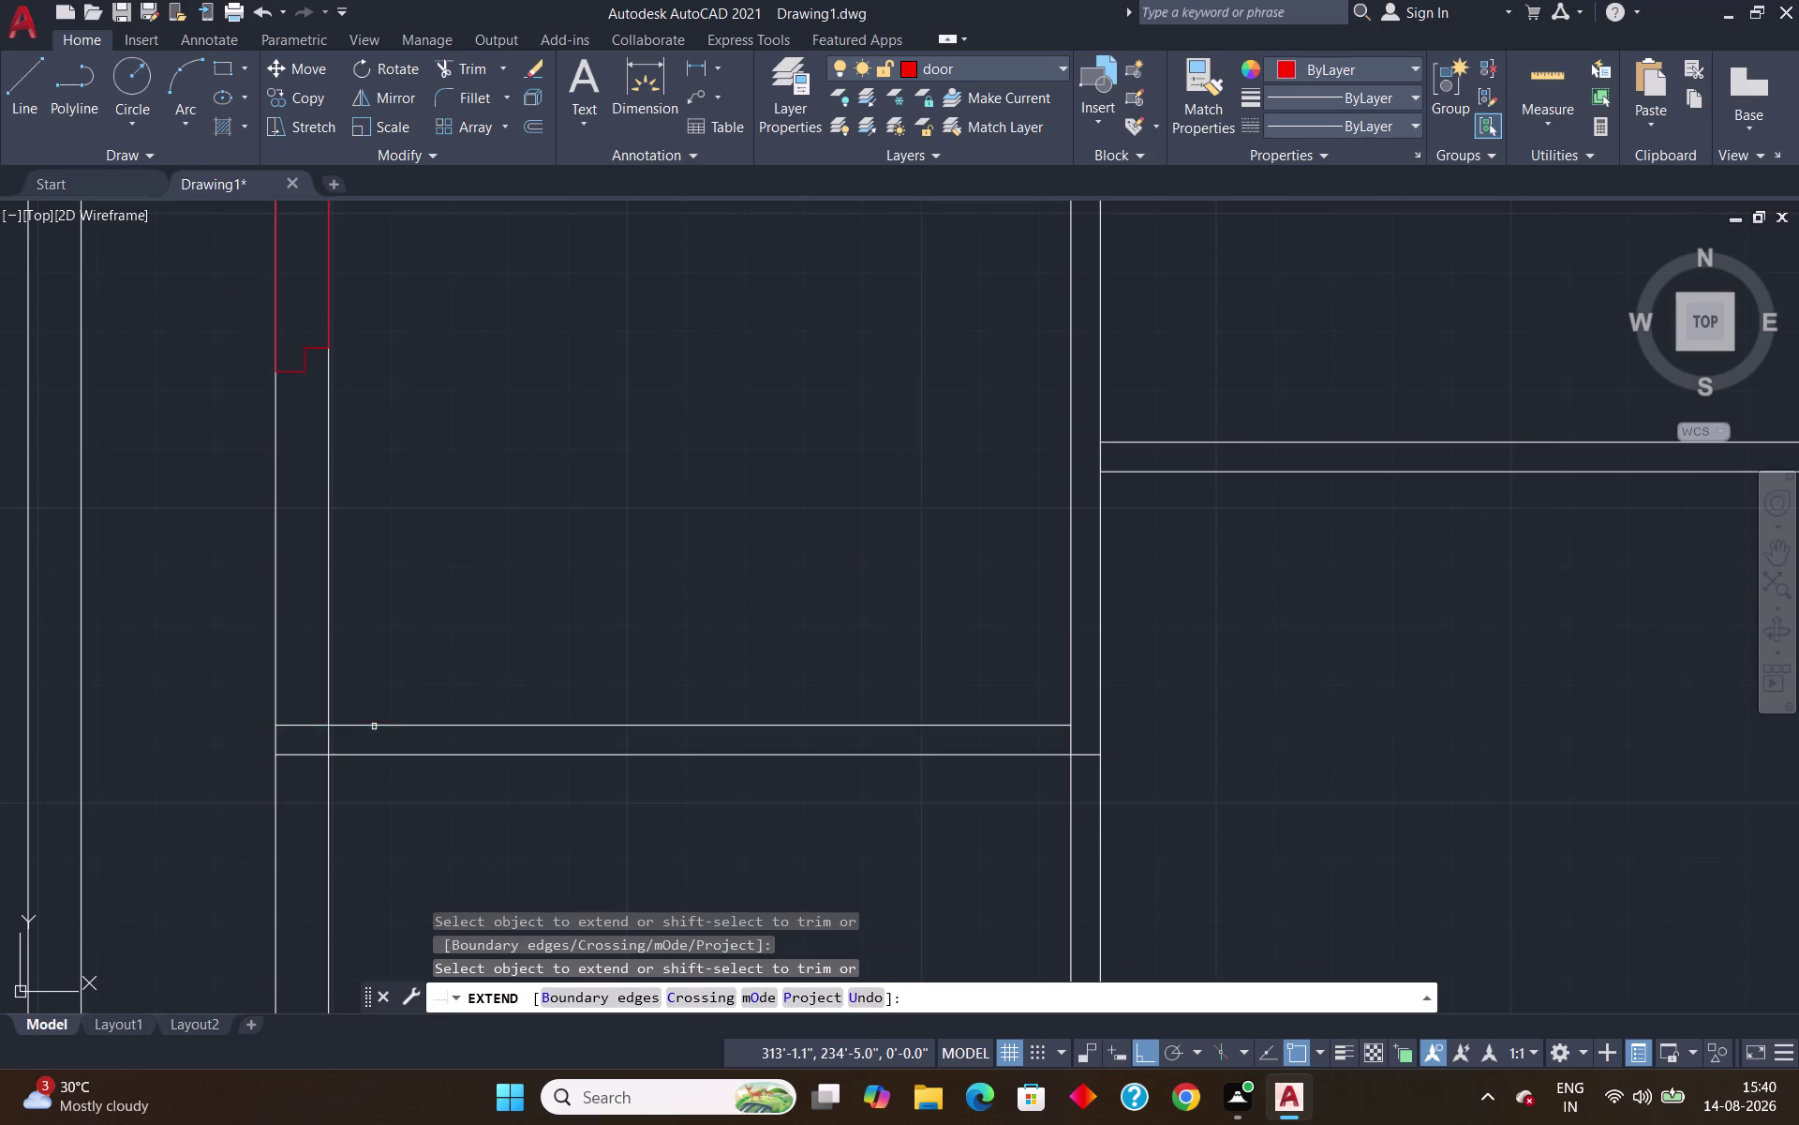
key(Escape)
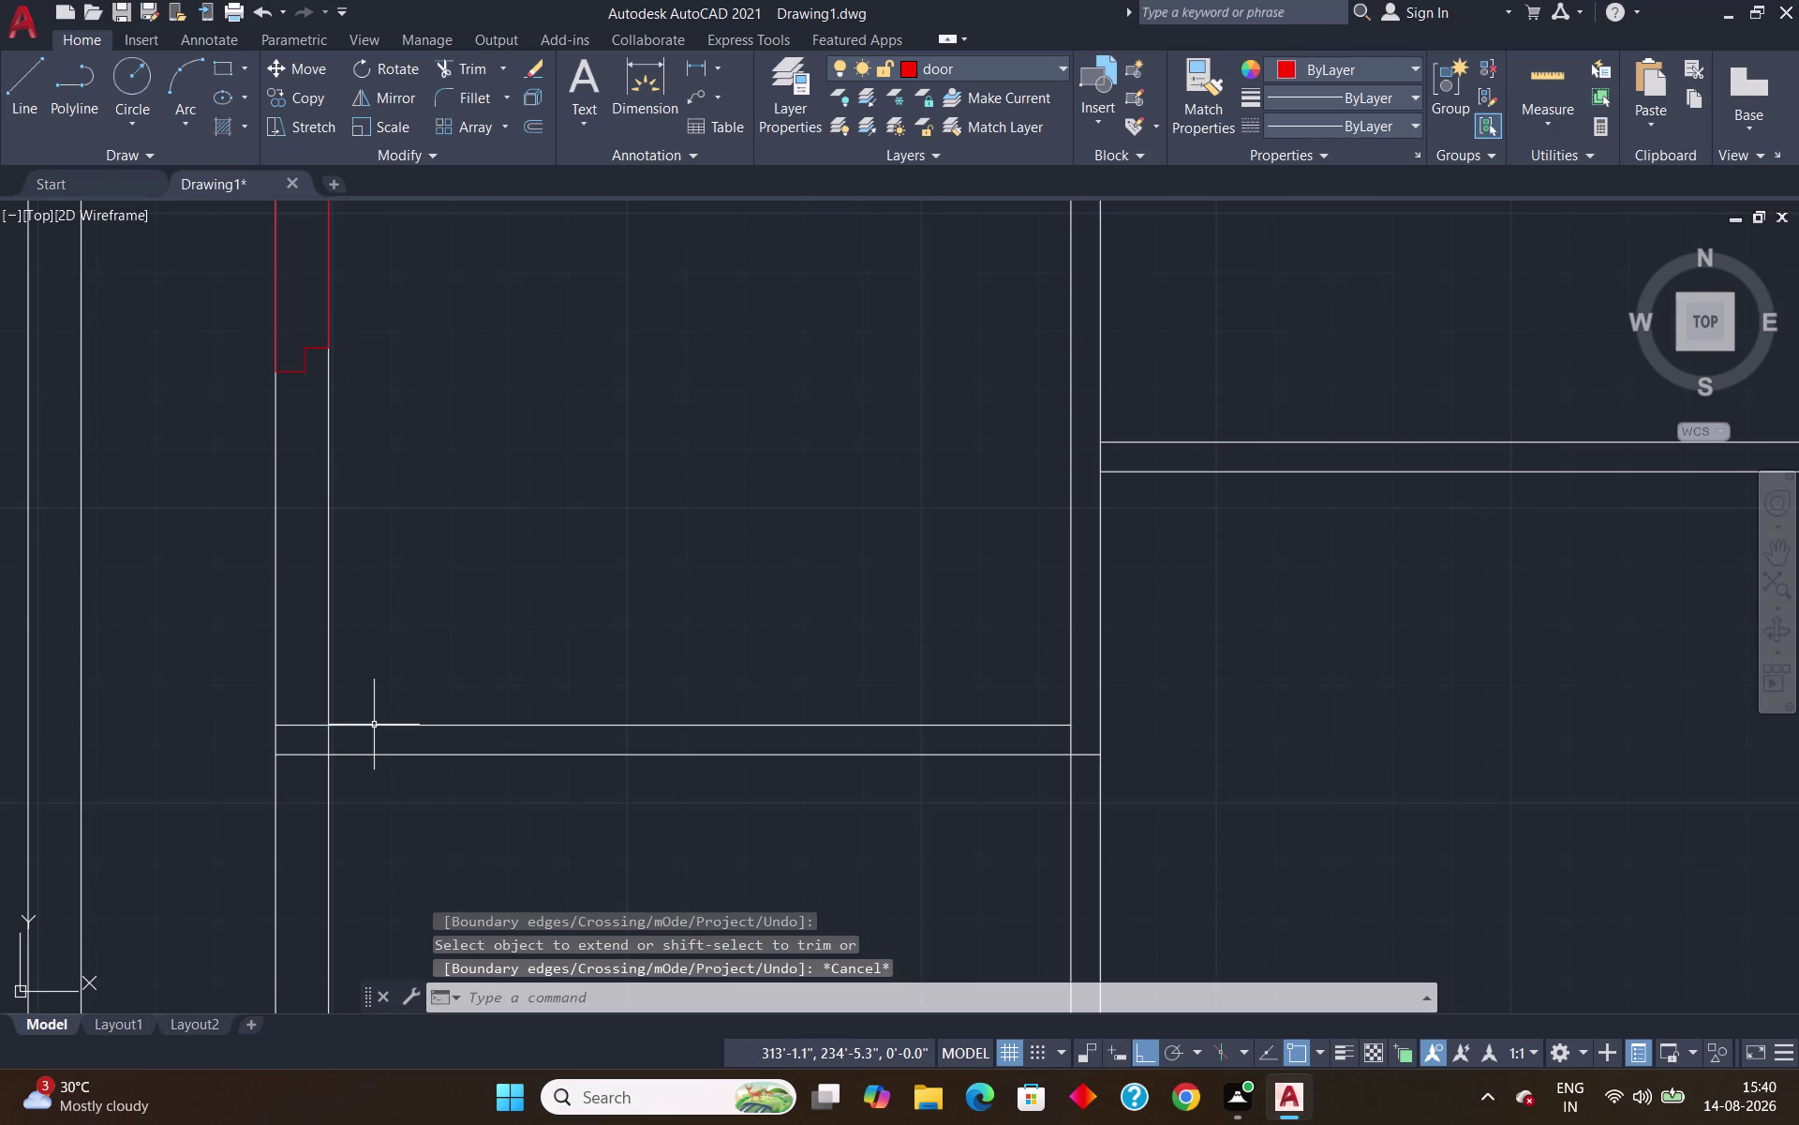
Start a new line whose start point is set by tracking (TK).
key(l)
key(space)
text(tk)
key(Return)
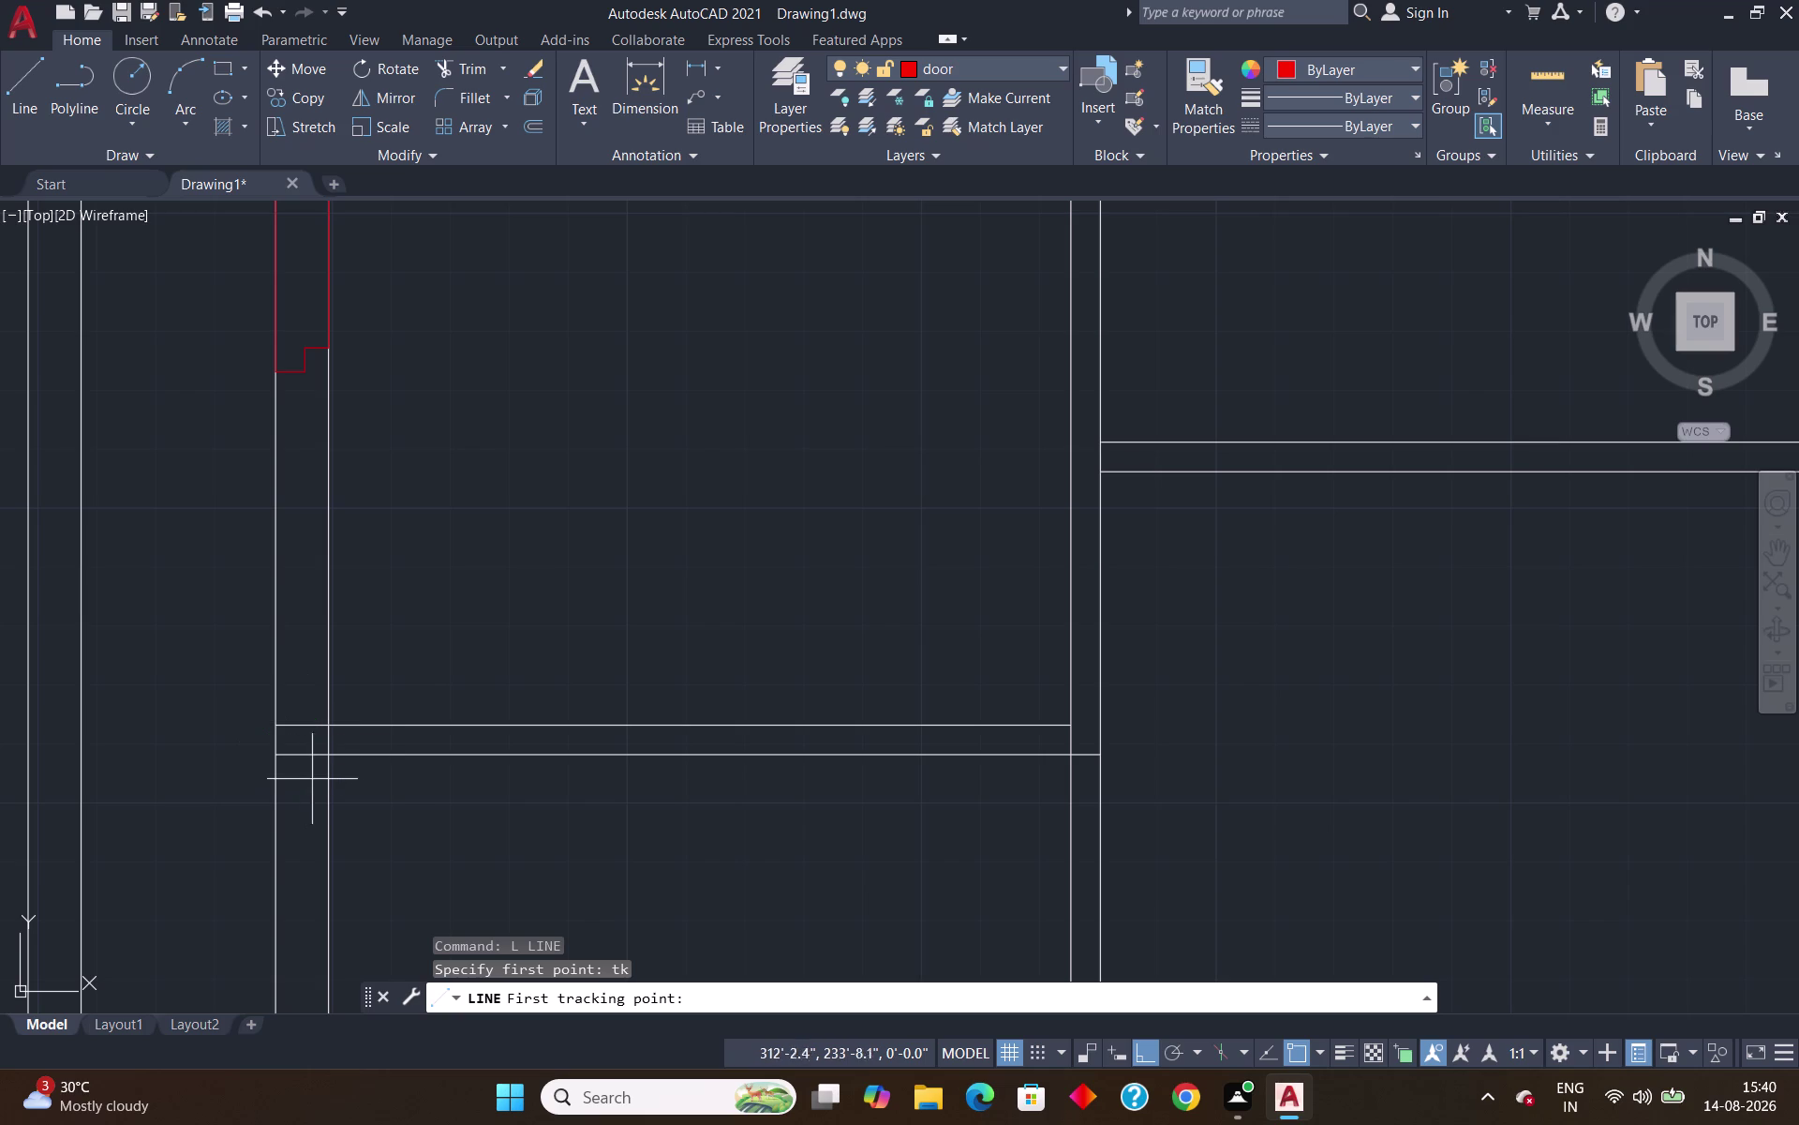
click(326, 723)
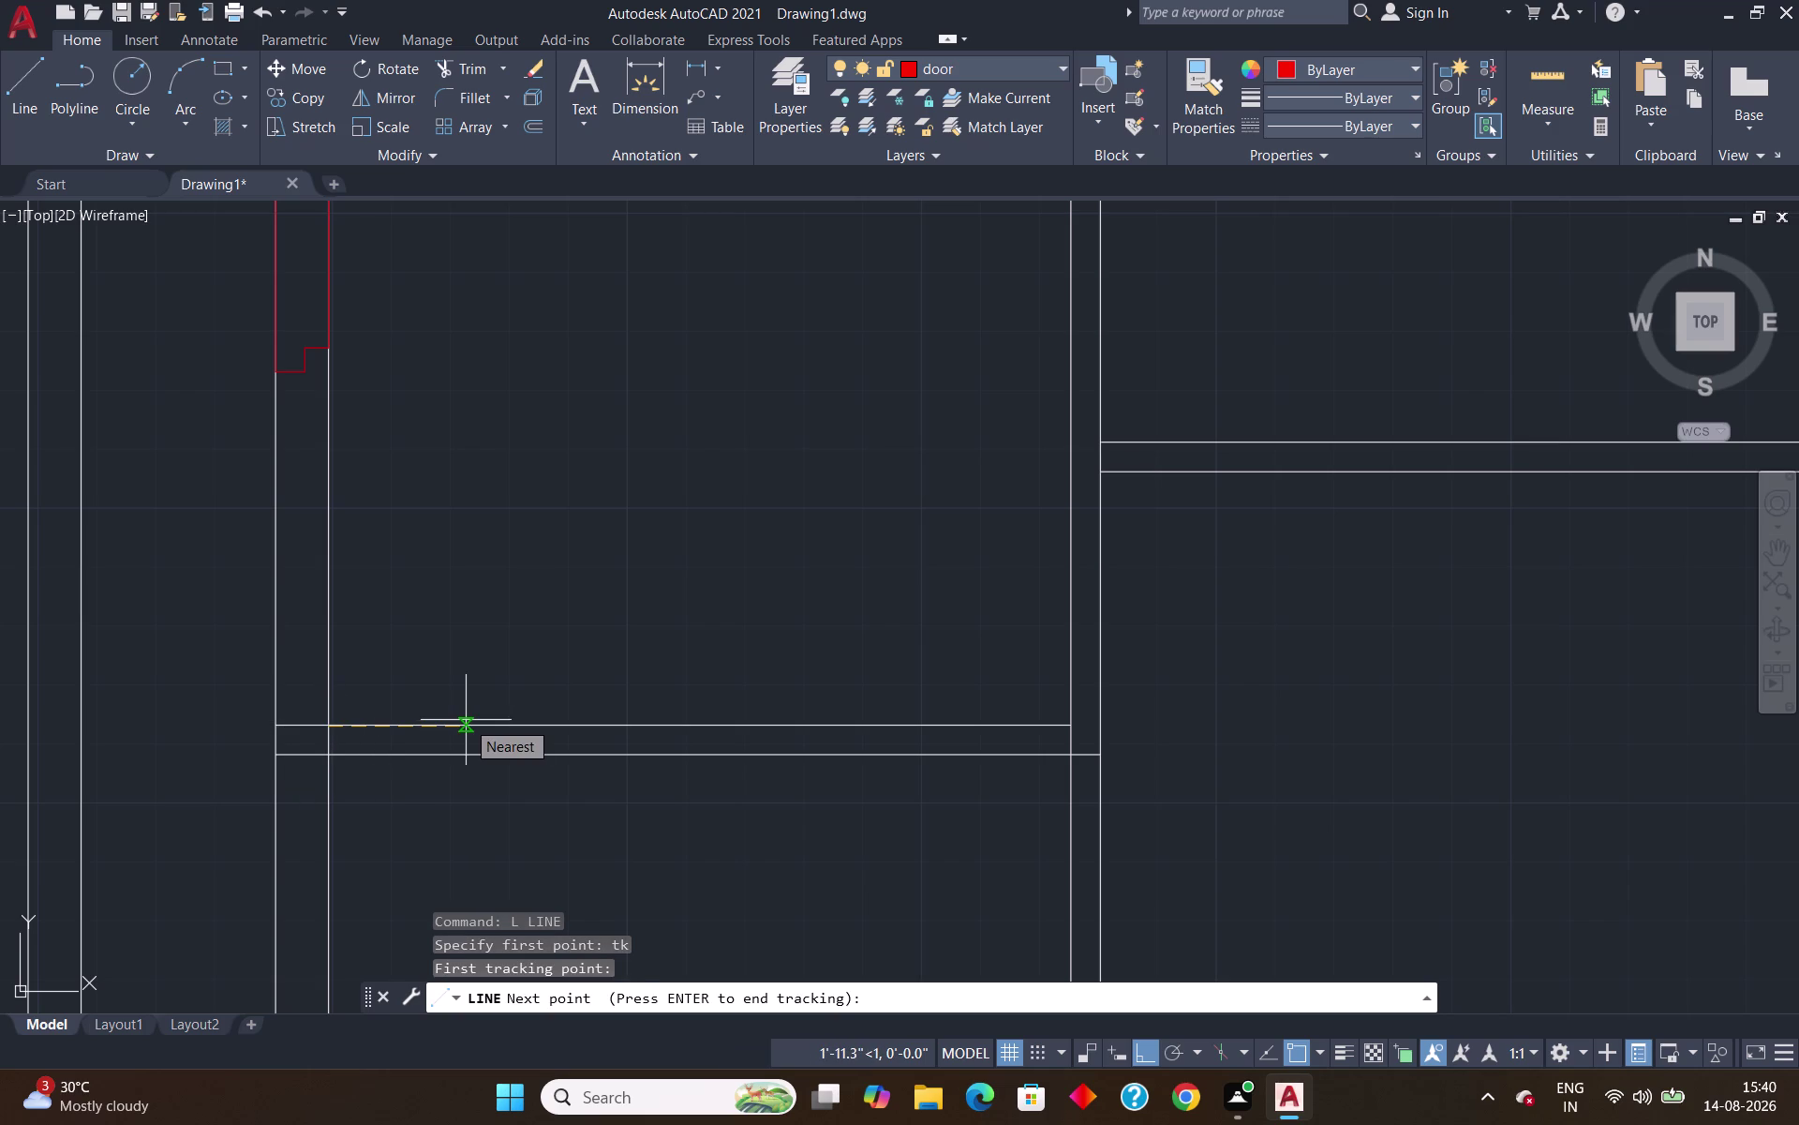
text(6")
key(Return)
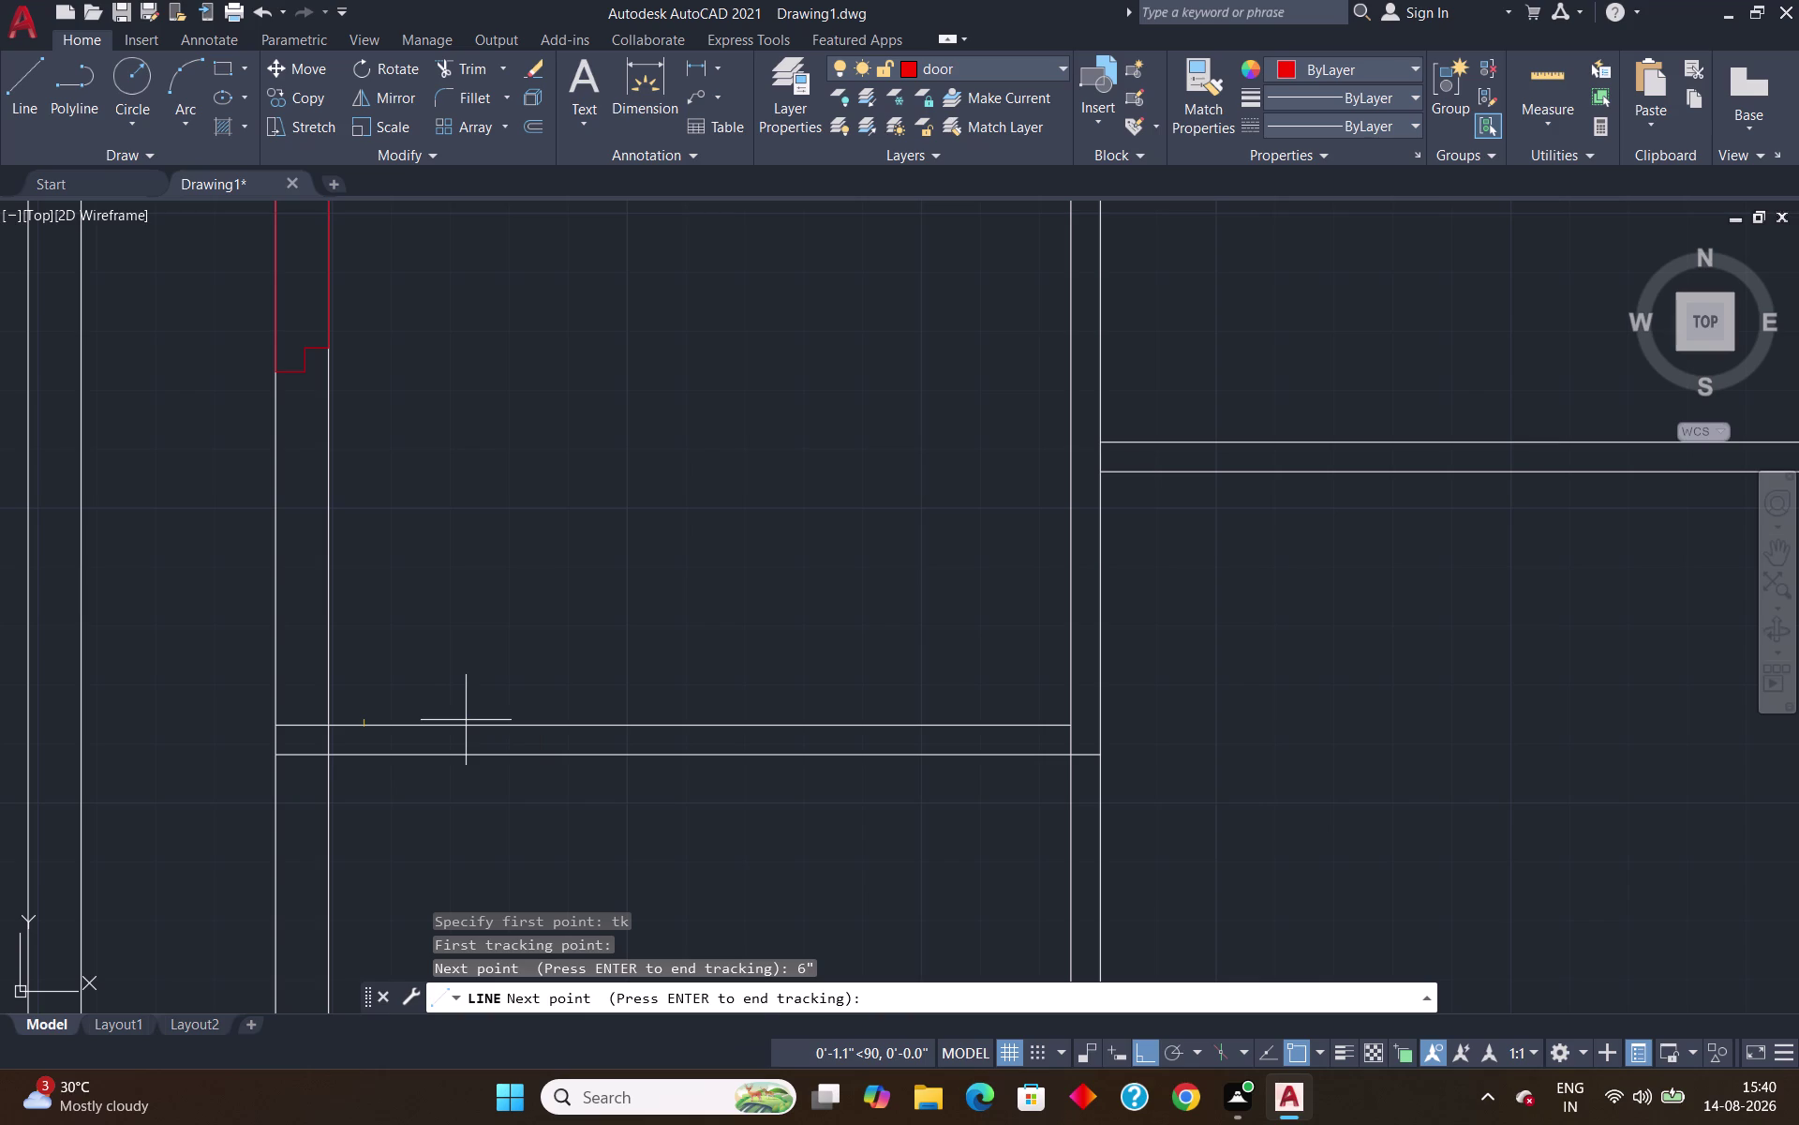
key(Return)
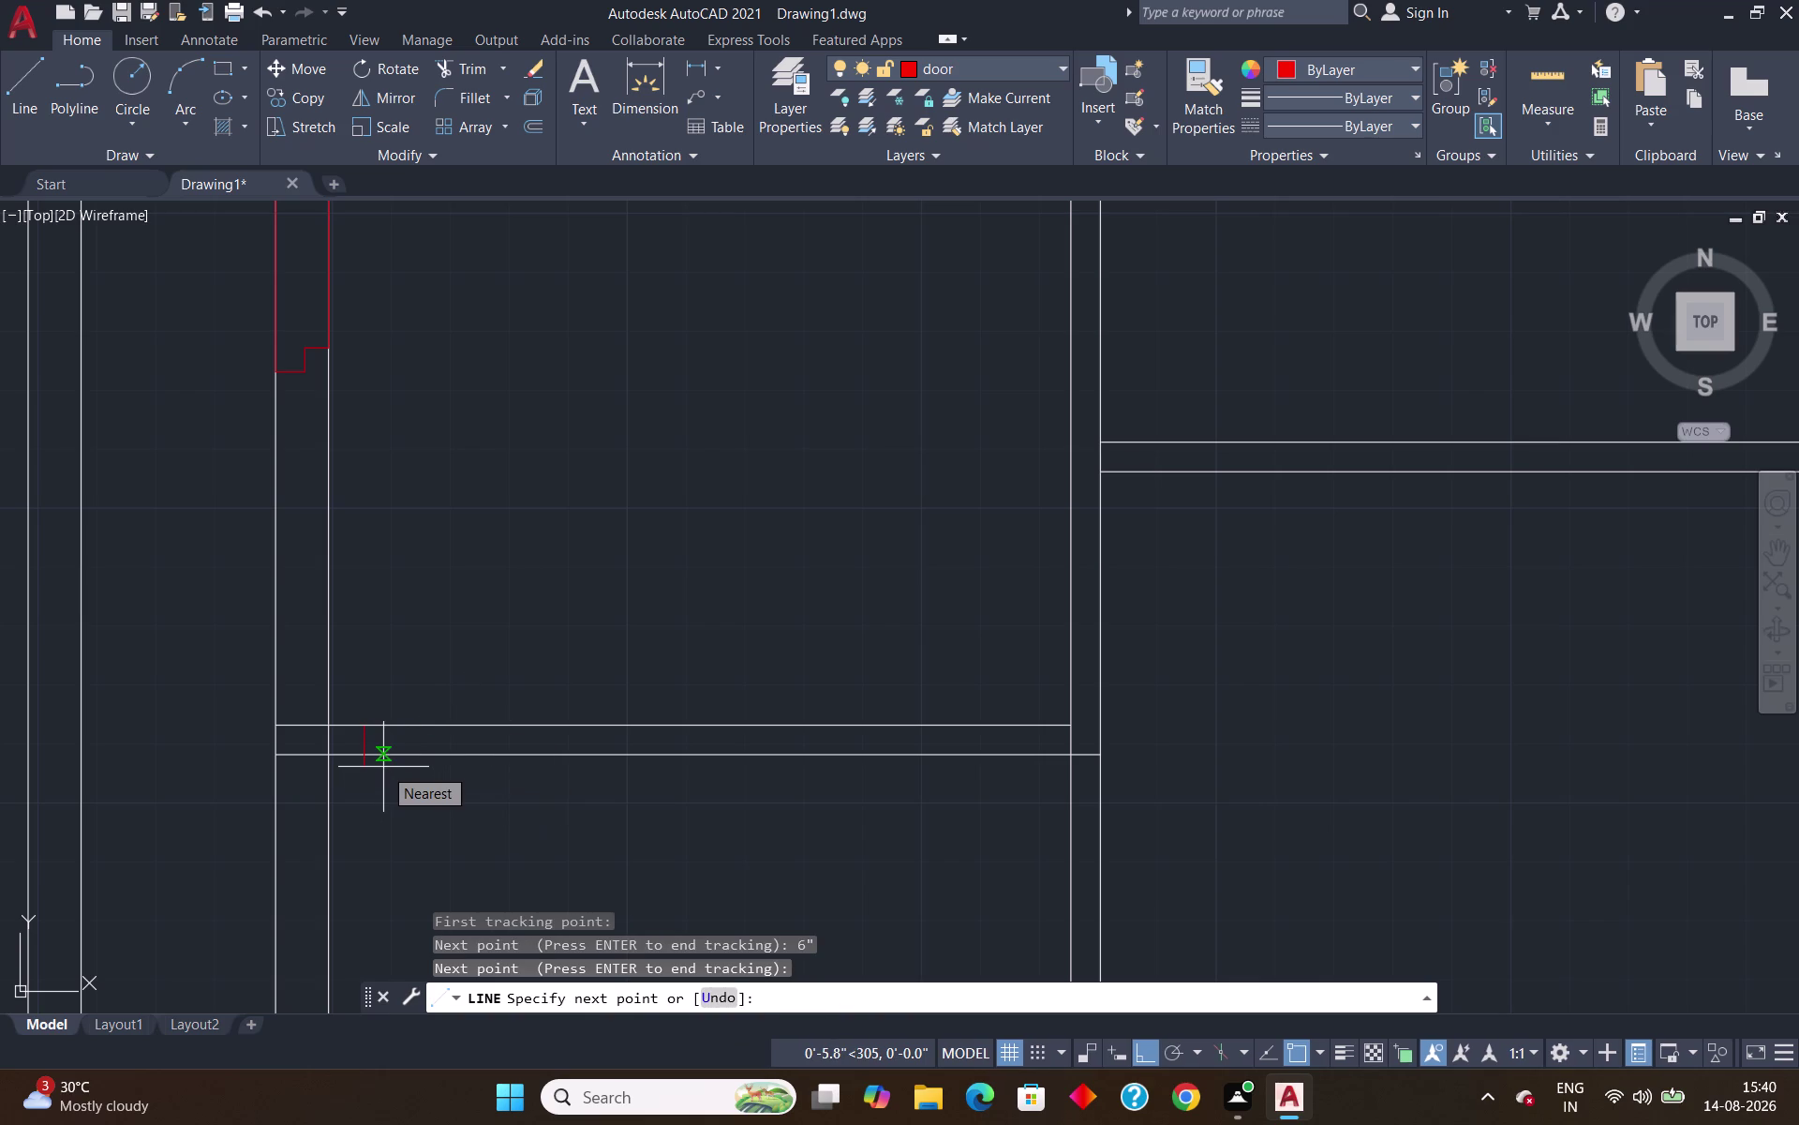
text(4")
key(Return)
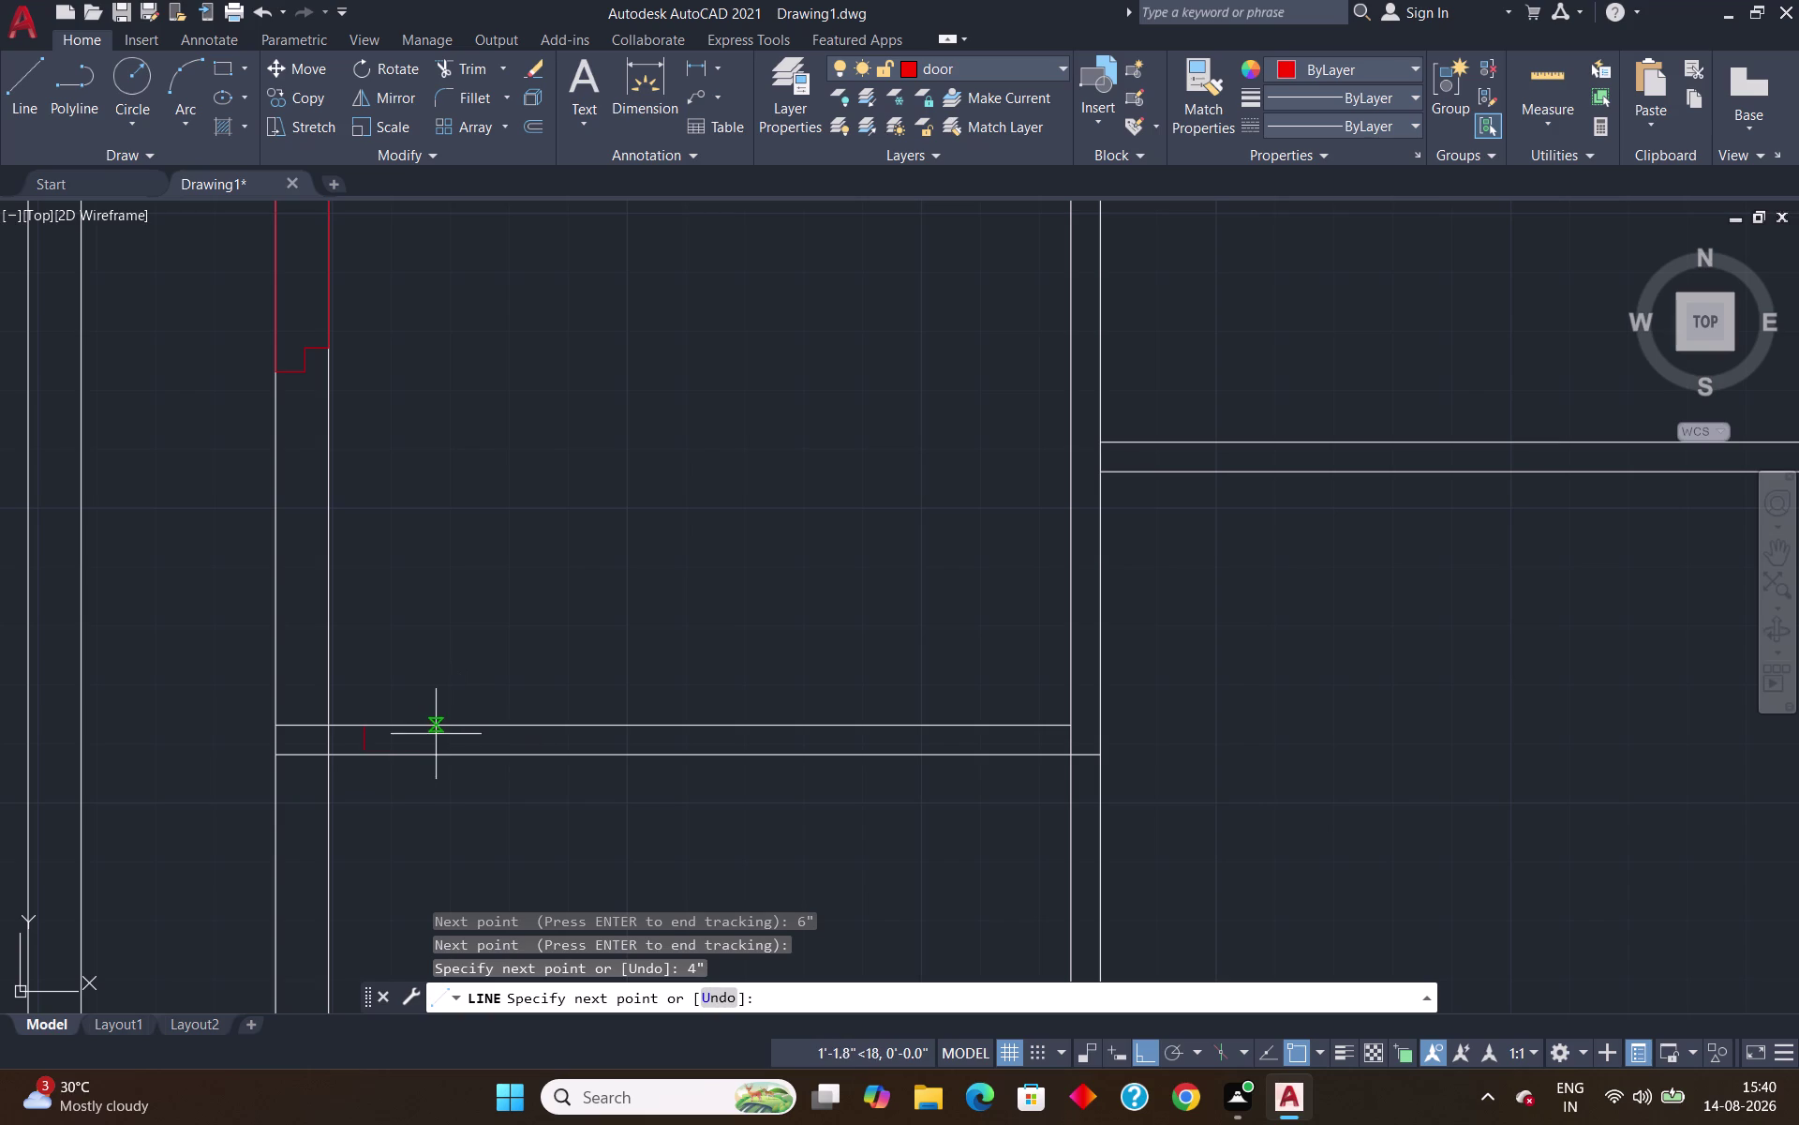
scroll(up, 3)
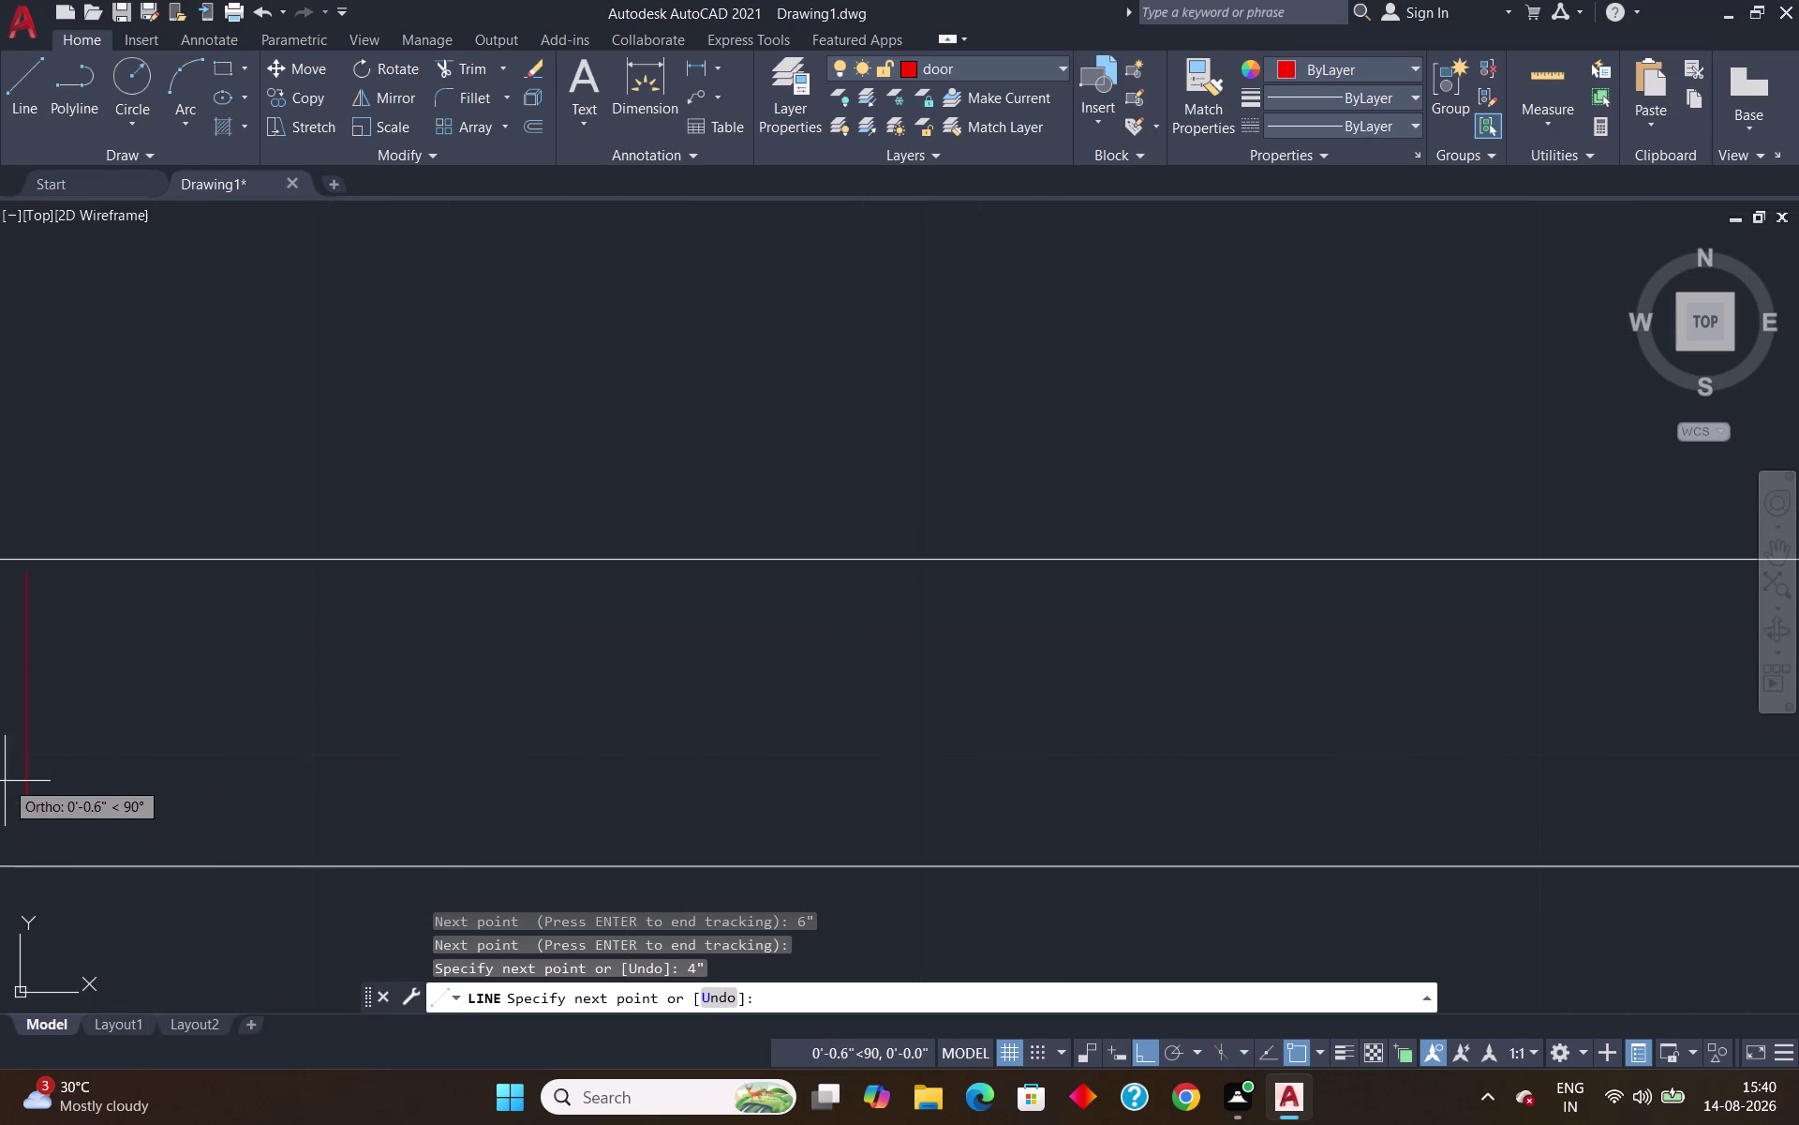
key(Escape)
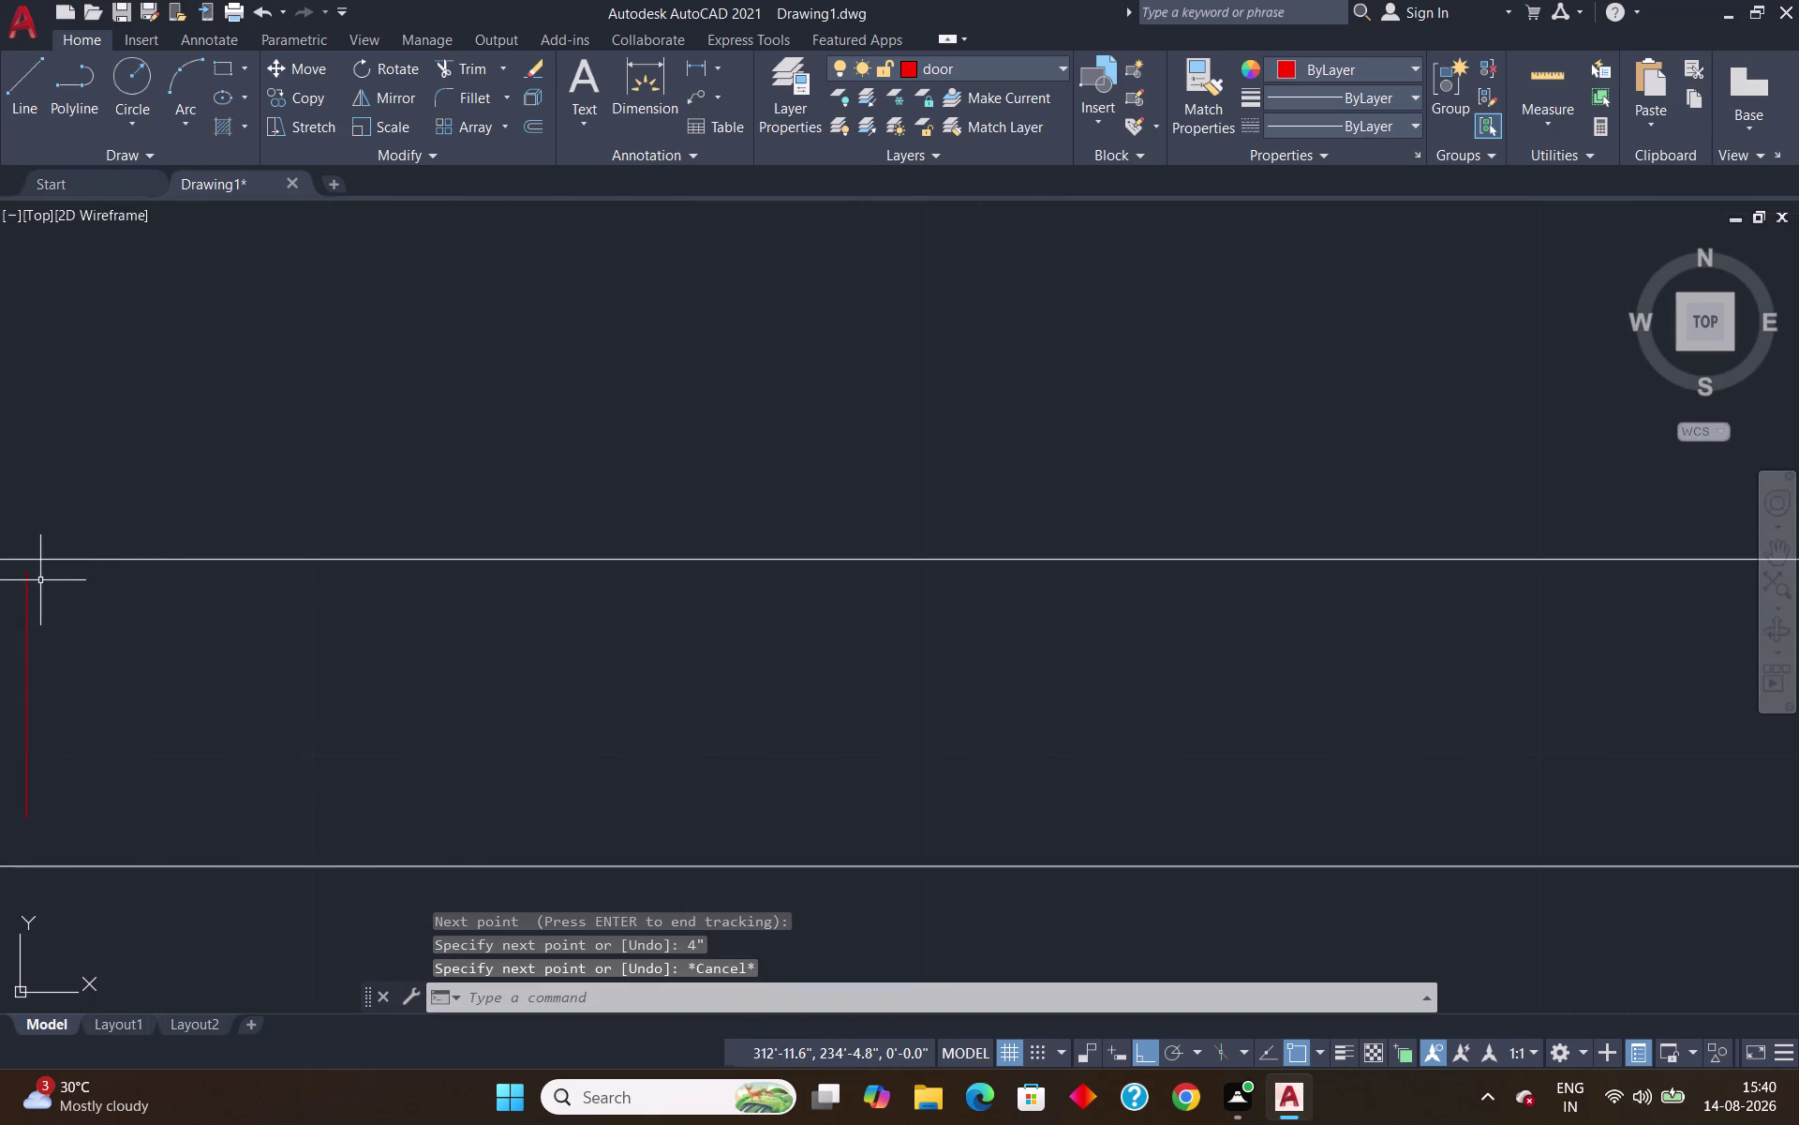
click(25, 626)
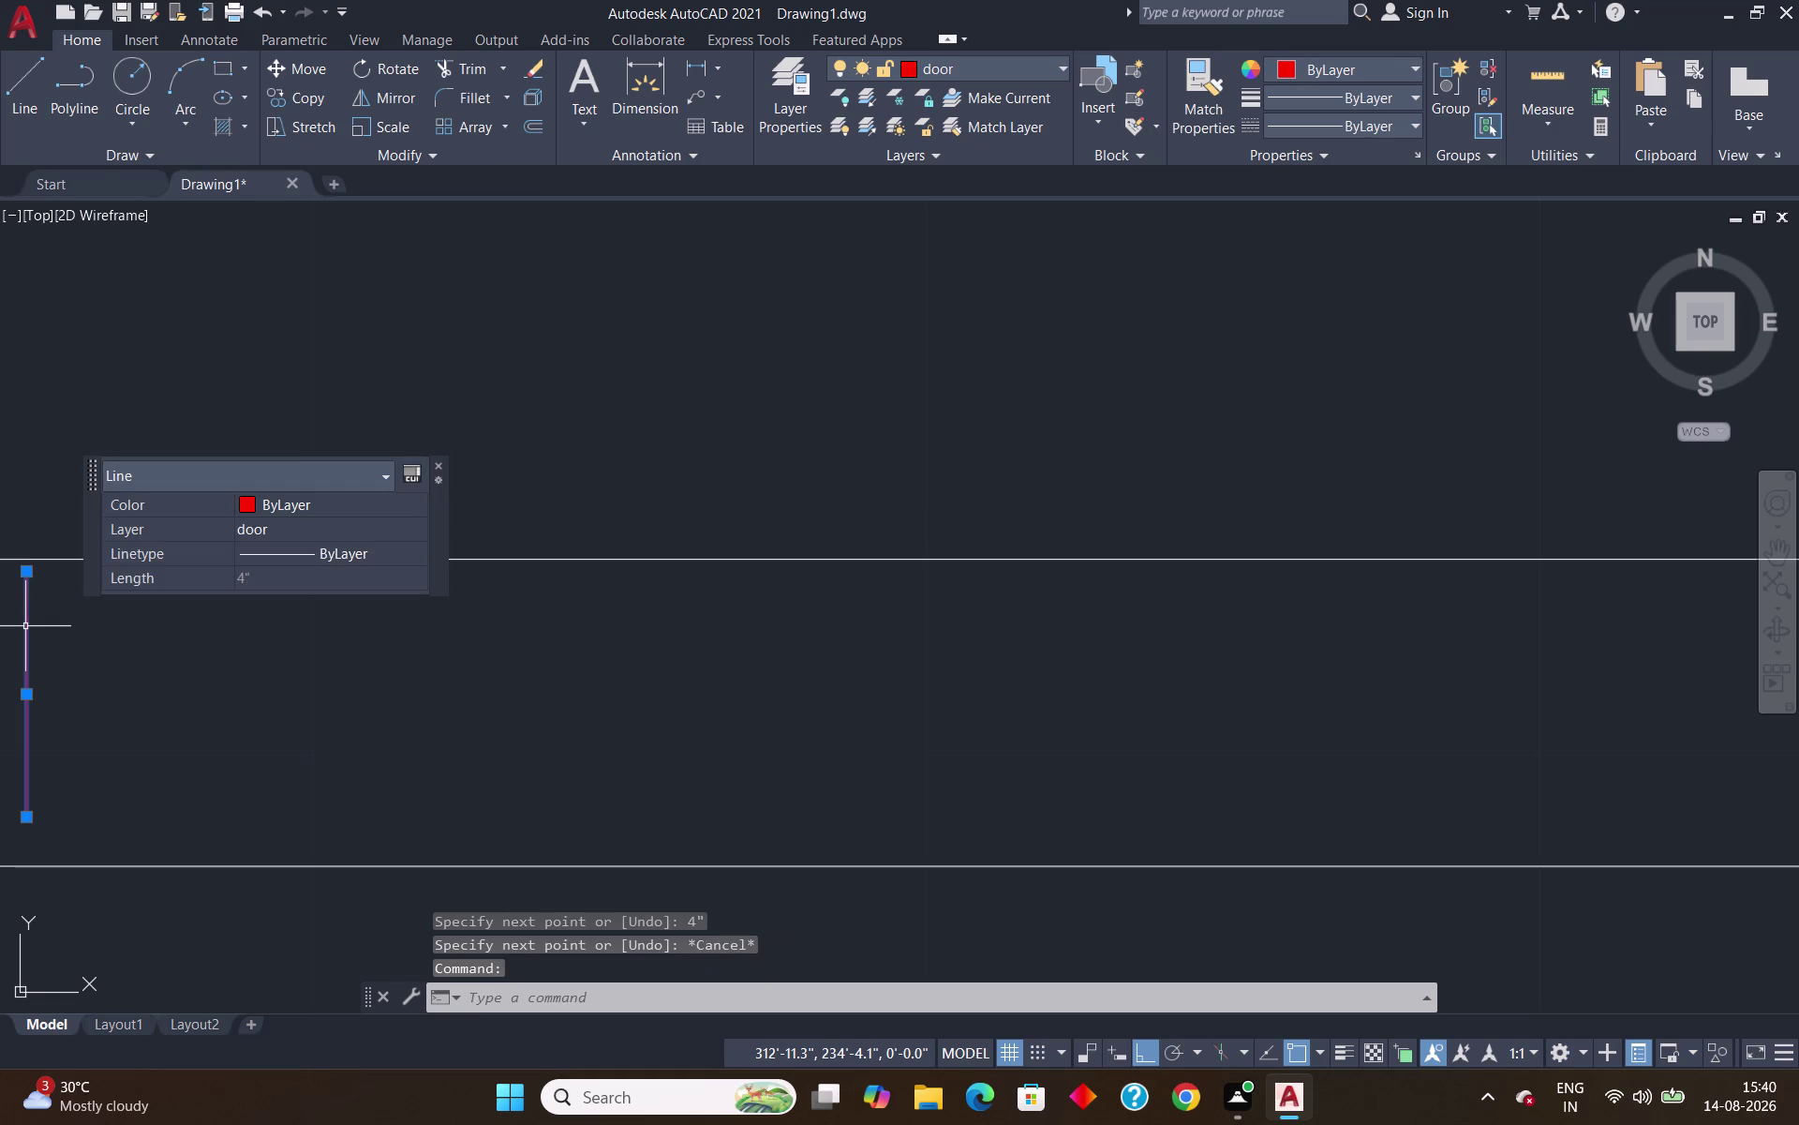
key(Delete)
scroll(down, 3)
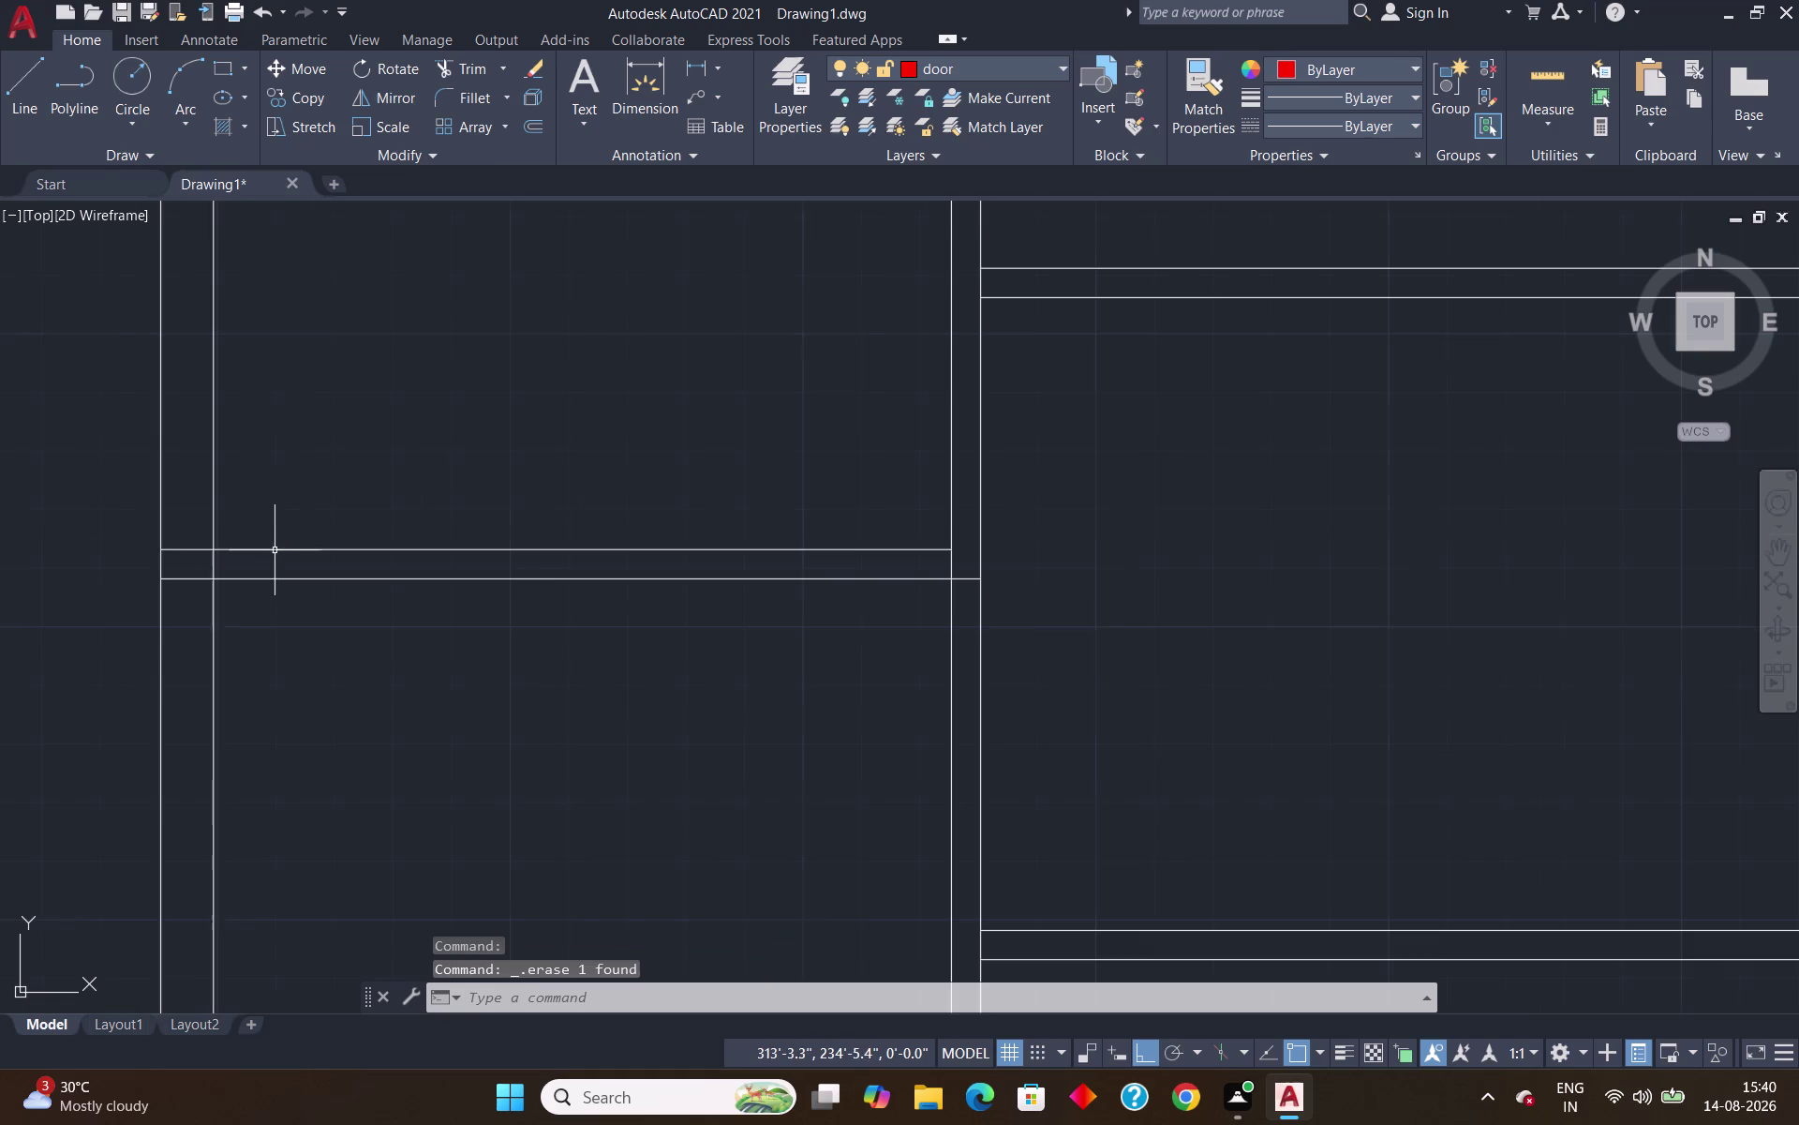
Start a tracked line and measure the lower opening's wall lines, 5 inches apart.
scroll(up, 3)
scroll(up, 3)
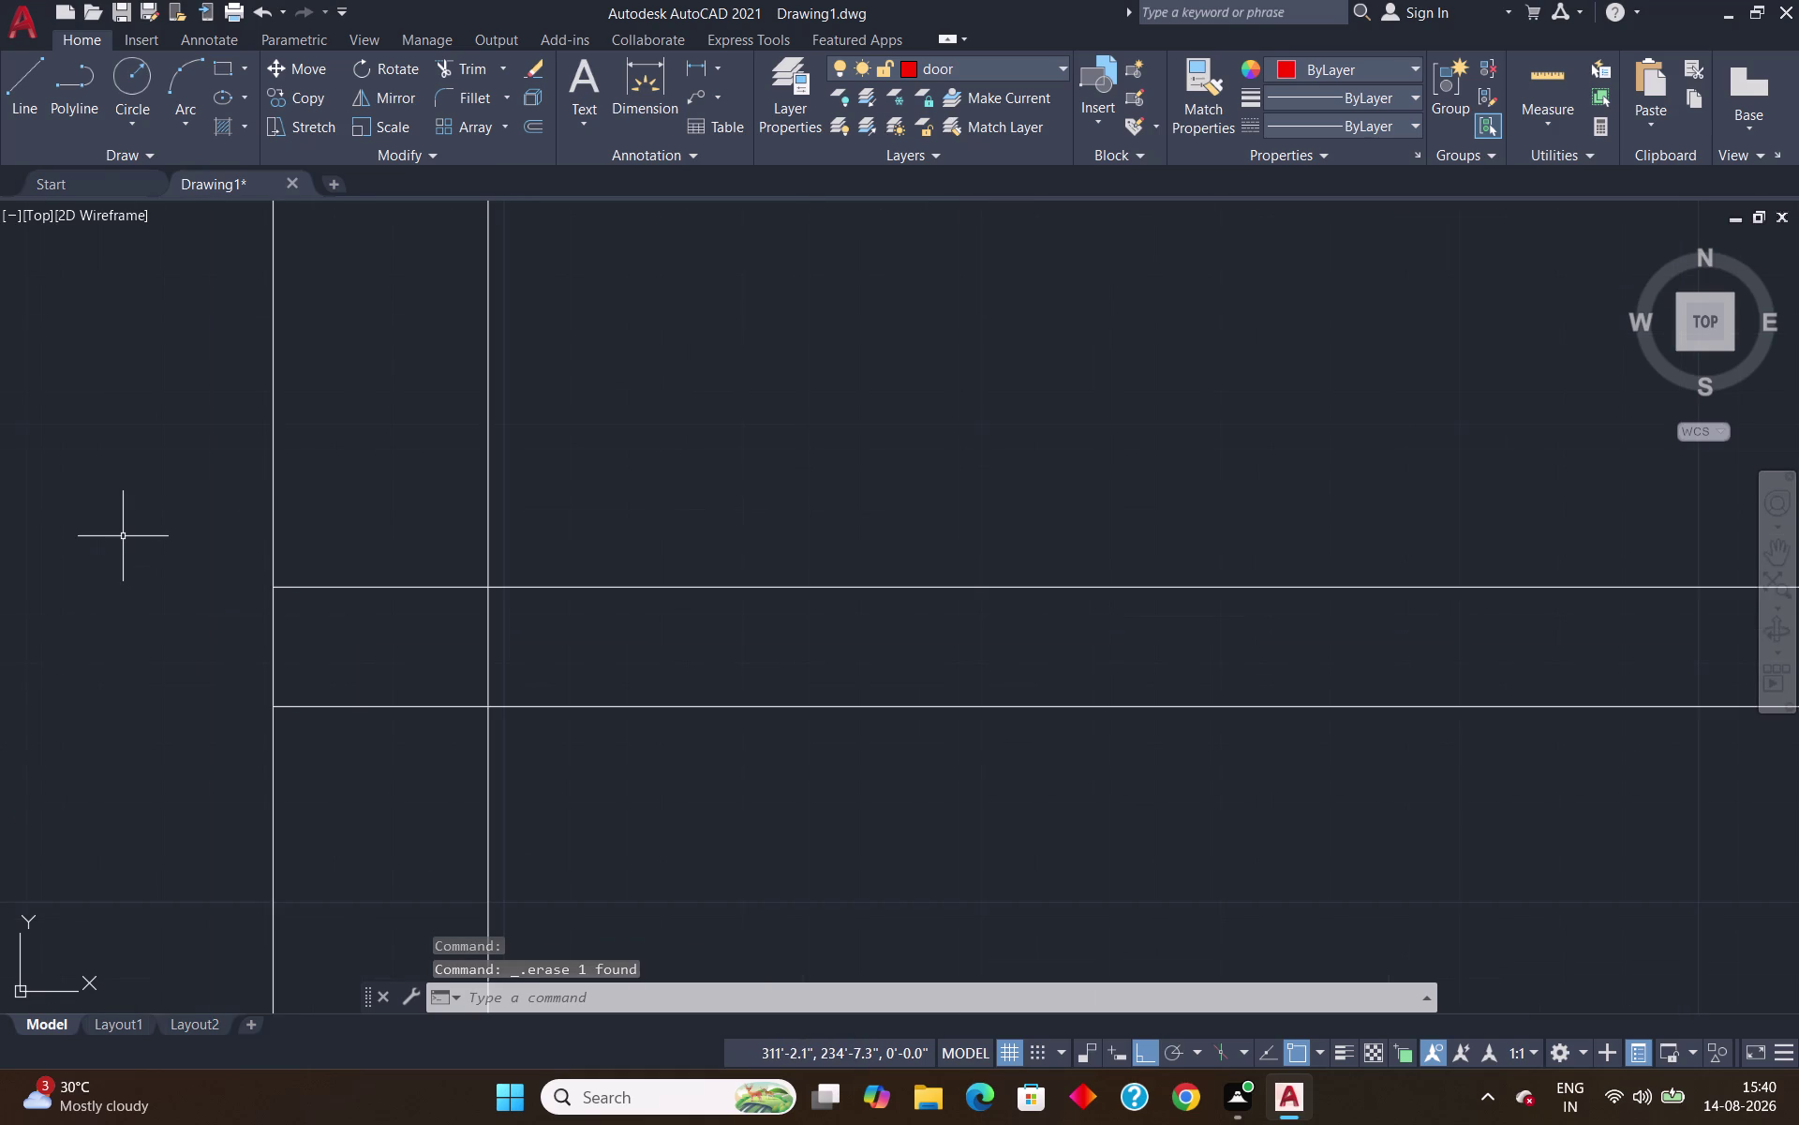
key(l)
key(Return)
text(tk)
key(Return)
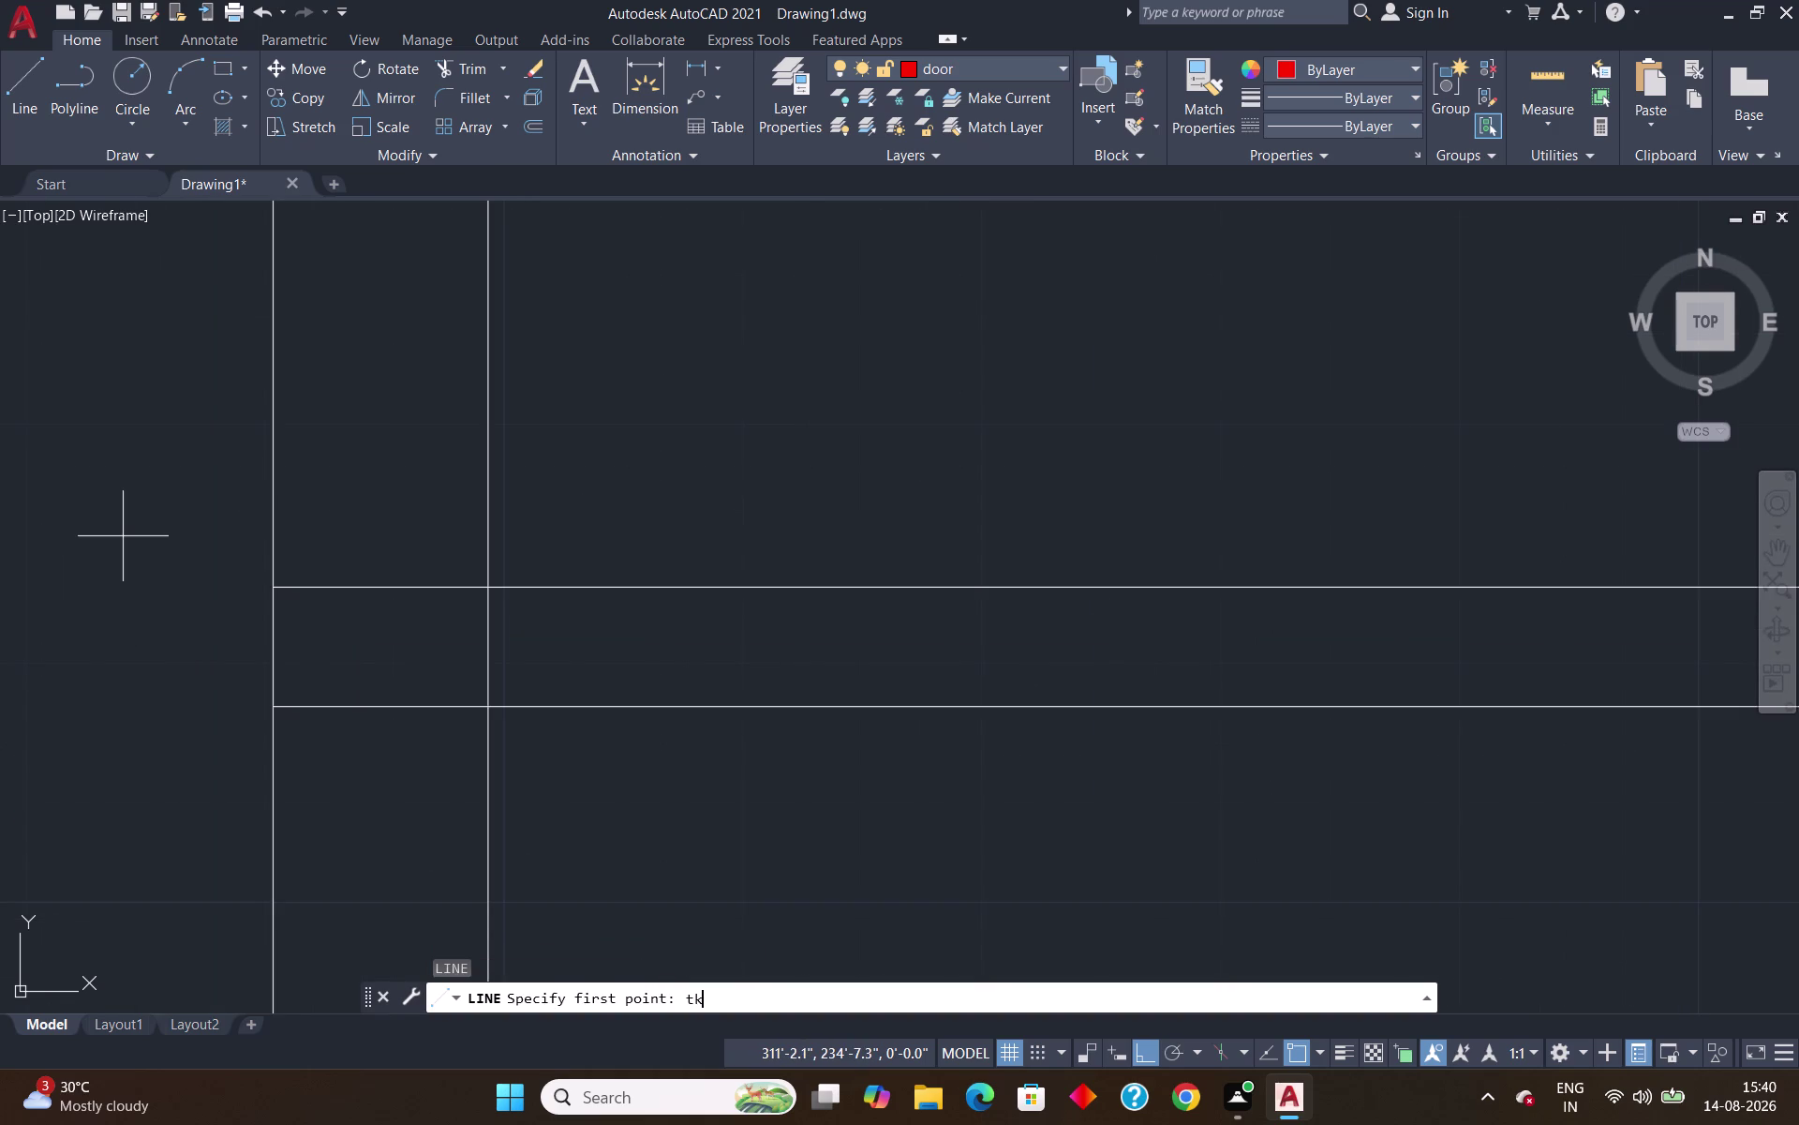
click(1538, 87)
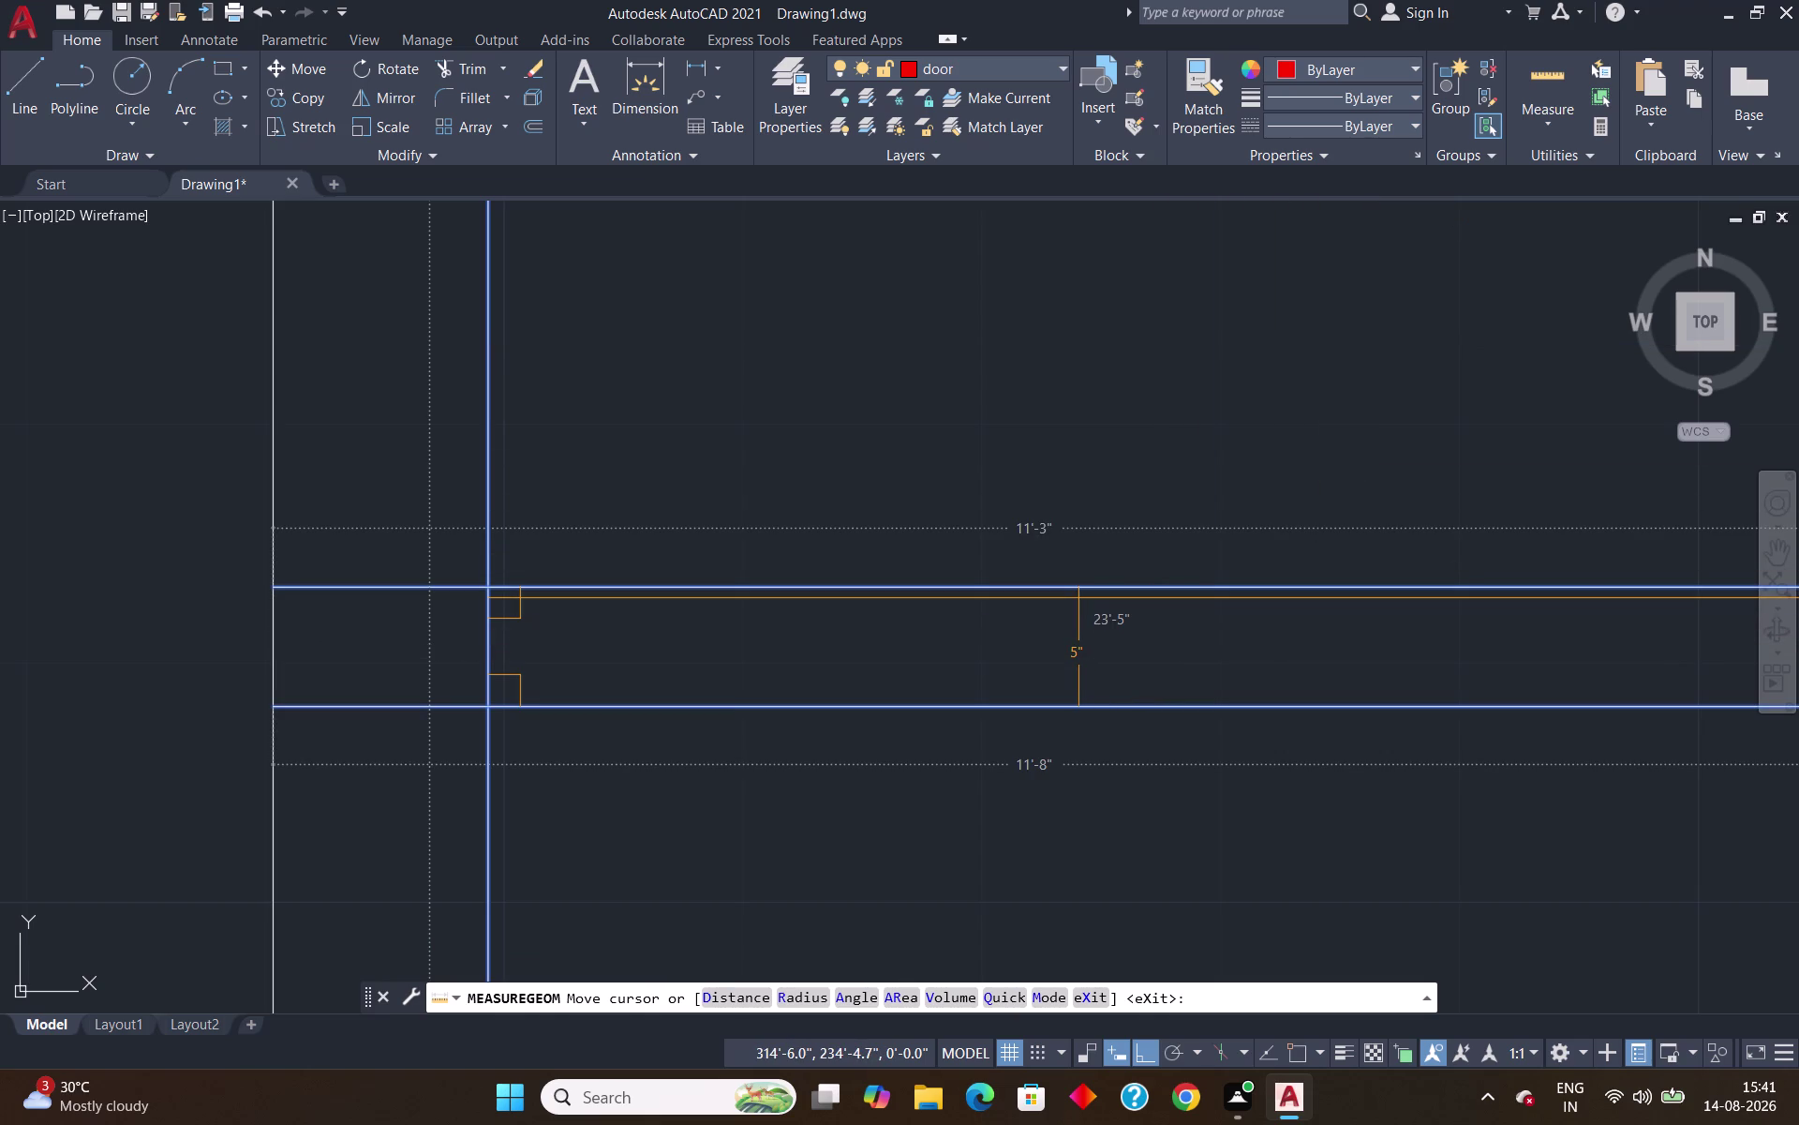
Exit the measurement and pan and zoom out over the whole floor plan.
key(Escape)
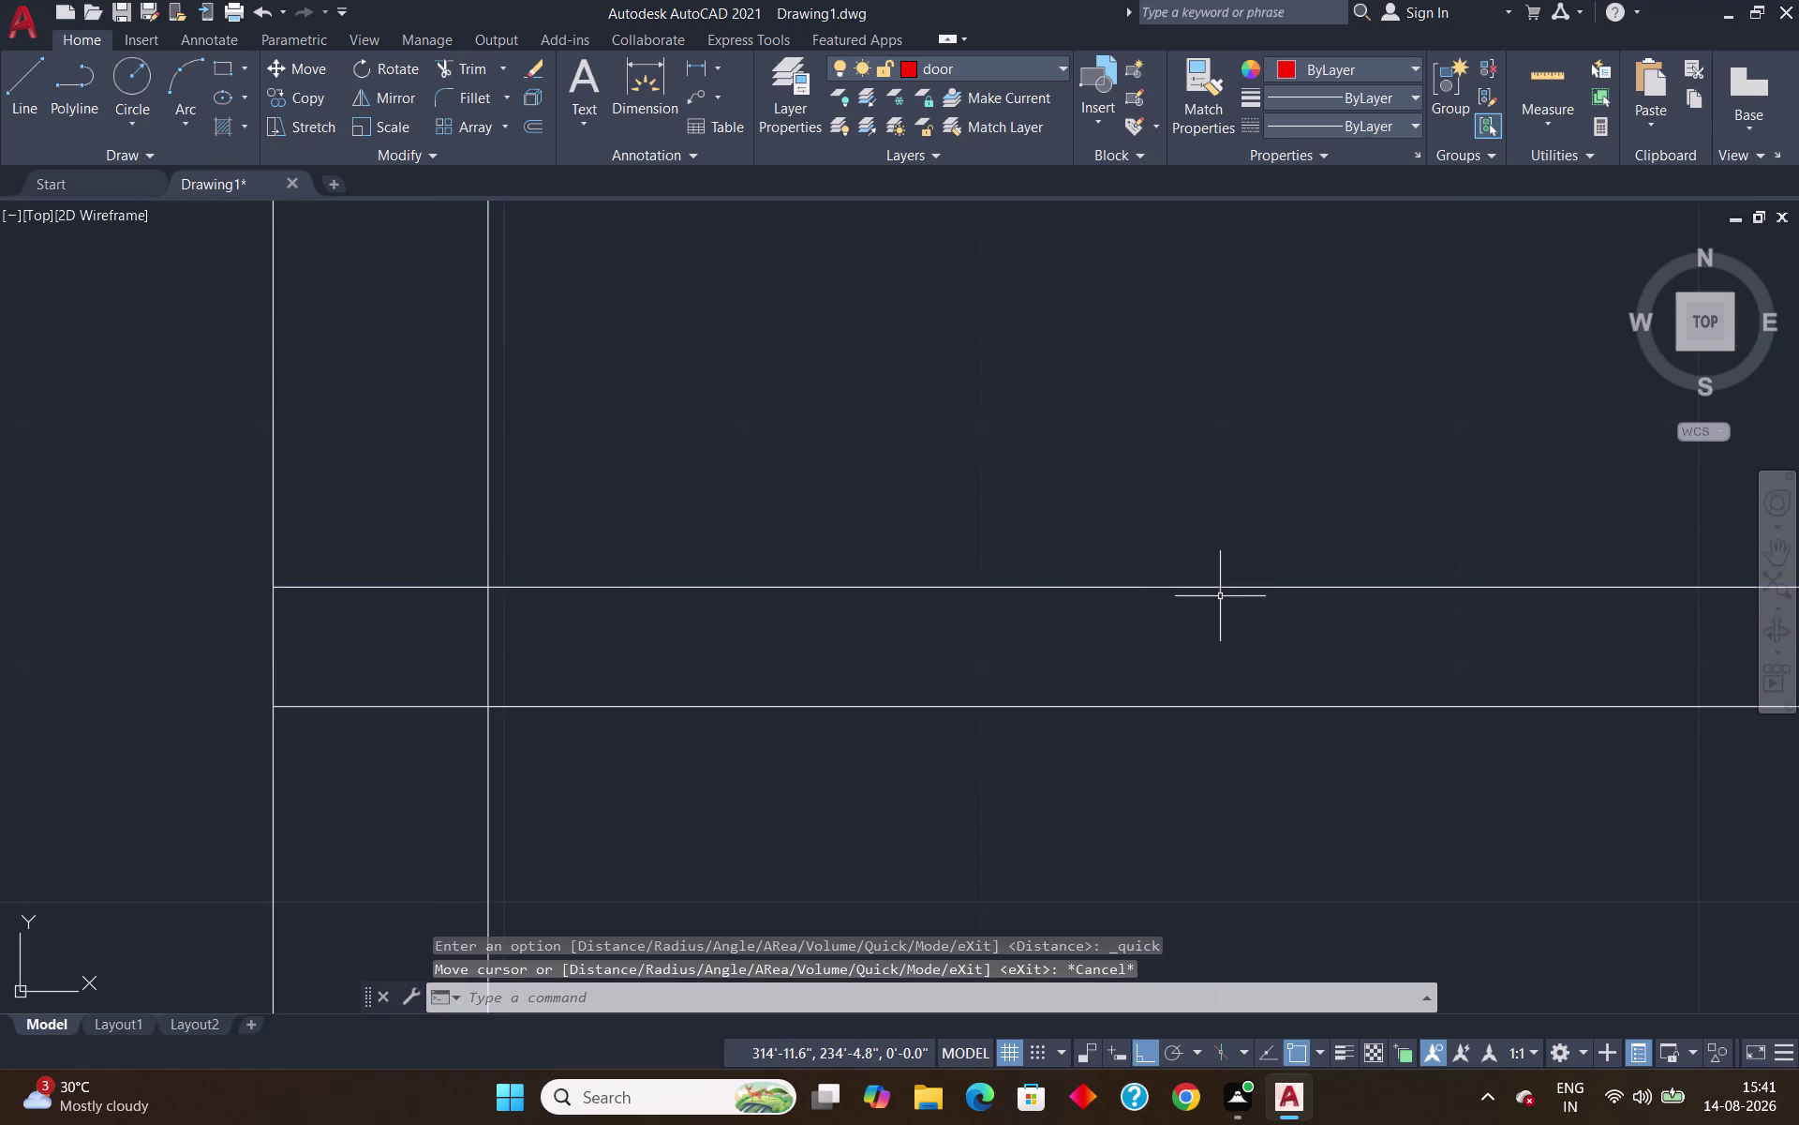
scroll(down, 3)
middle_drag(1315, 694, 789, 578)
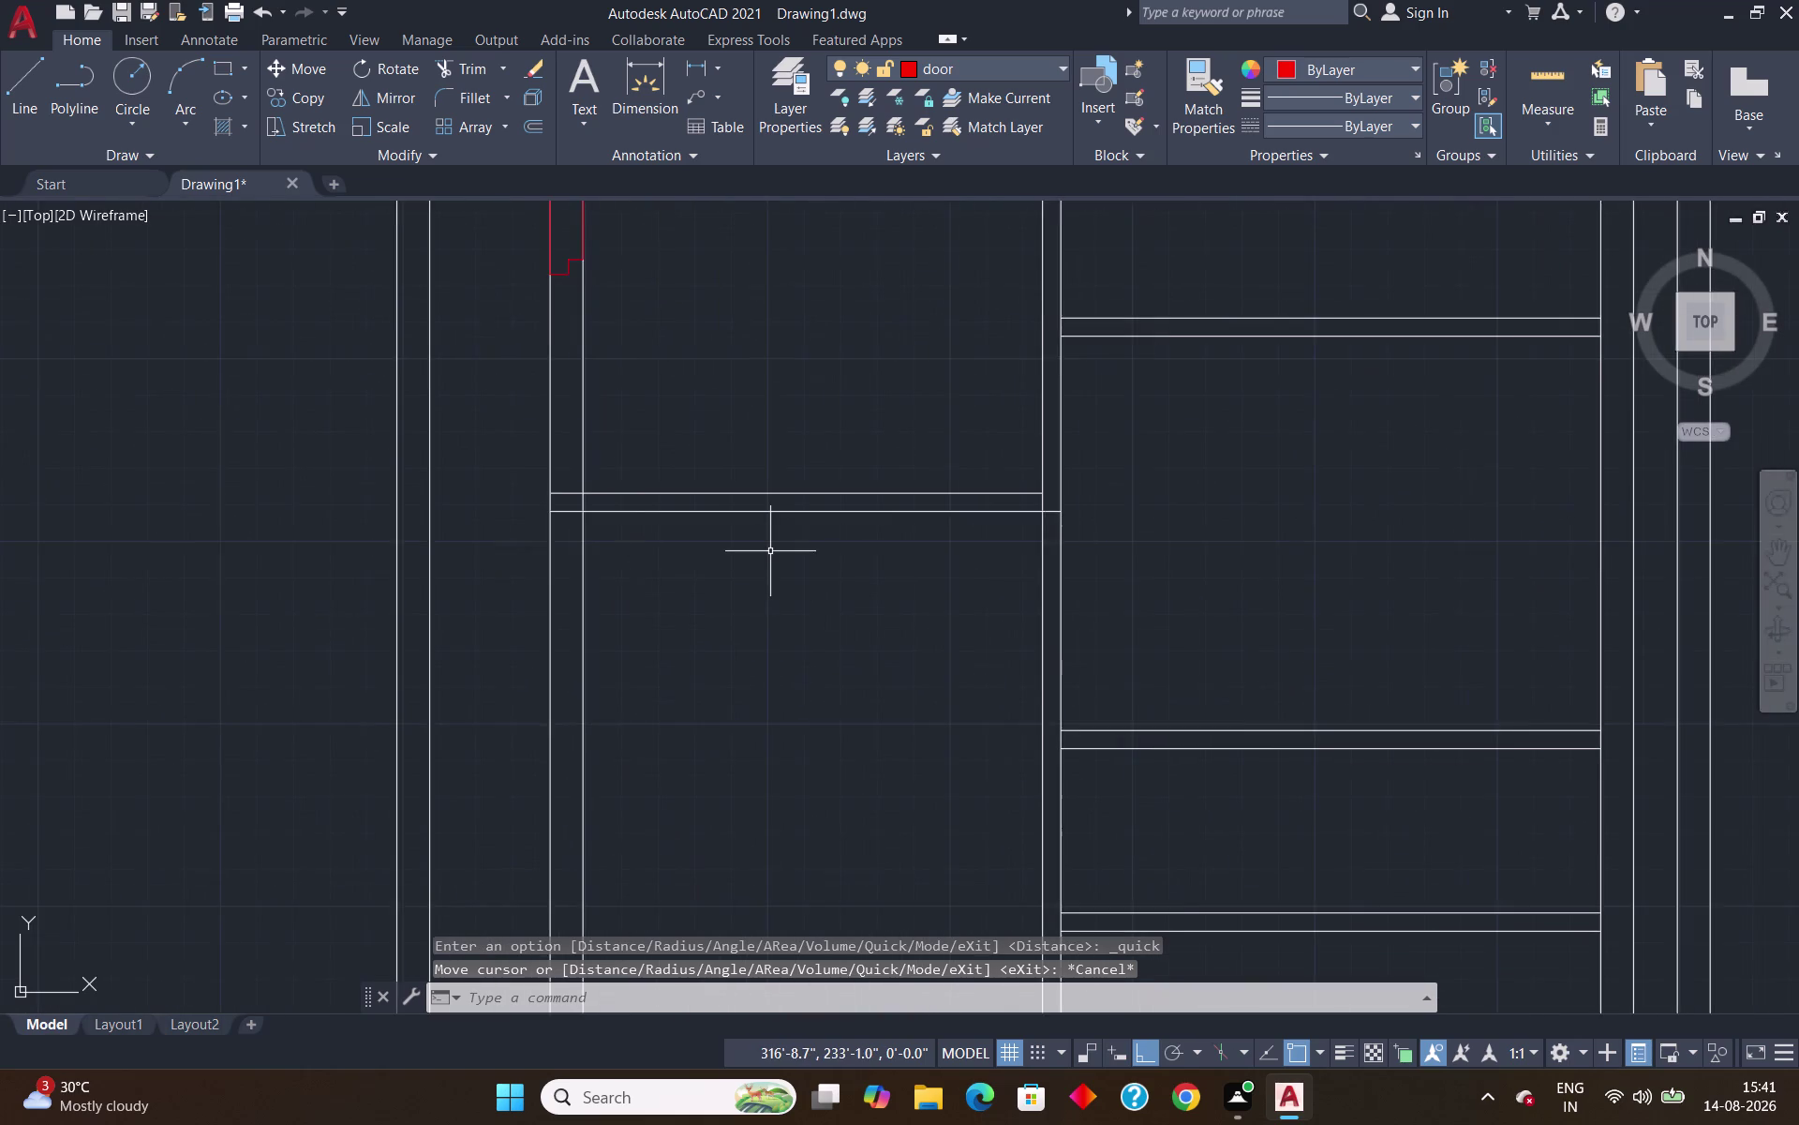
scroll(down, 3)
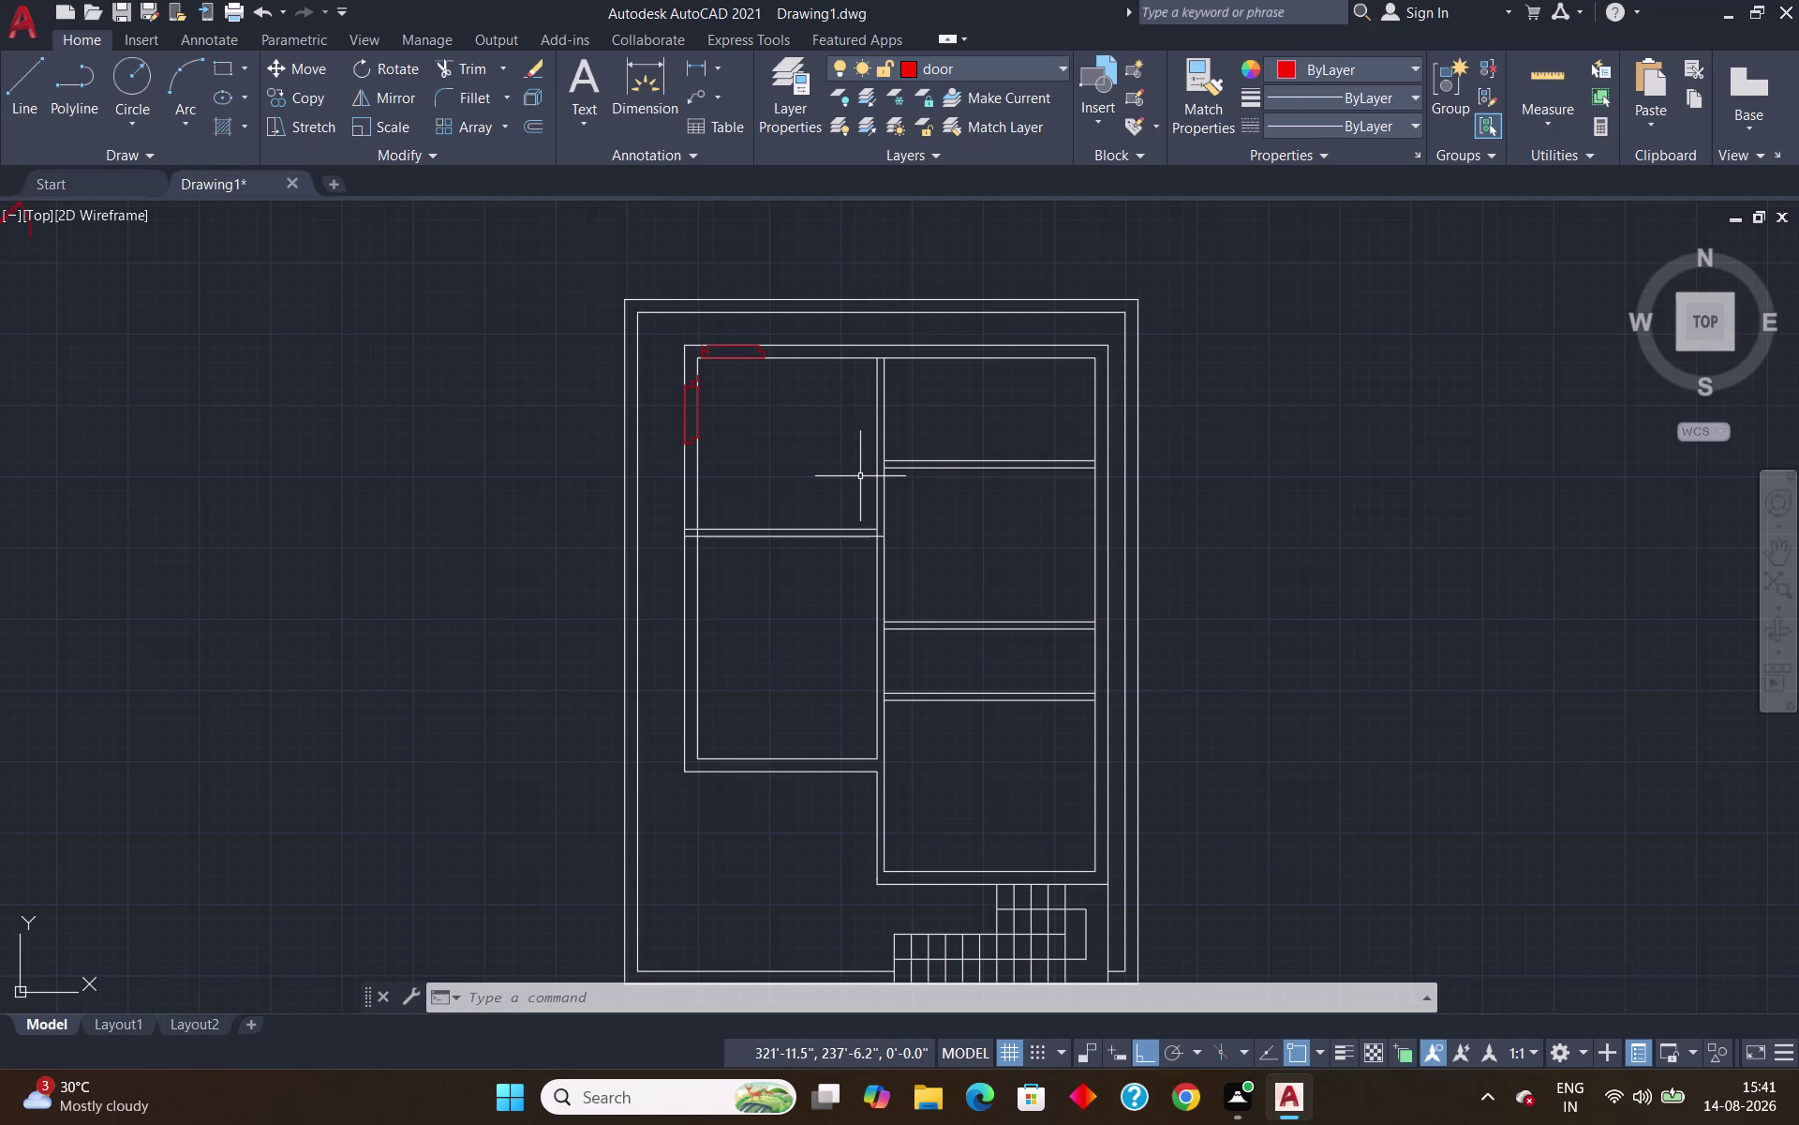
scroll(up, 3)
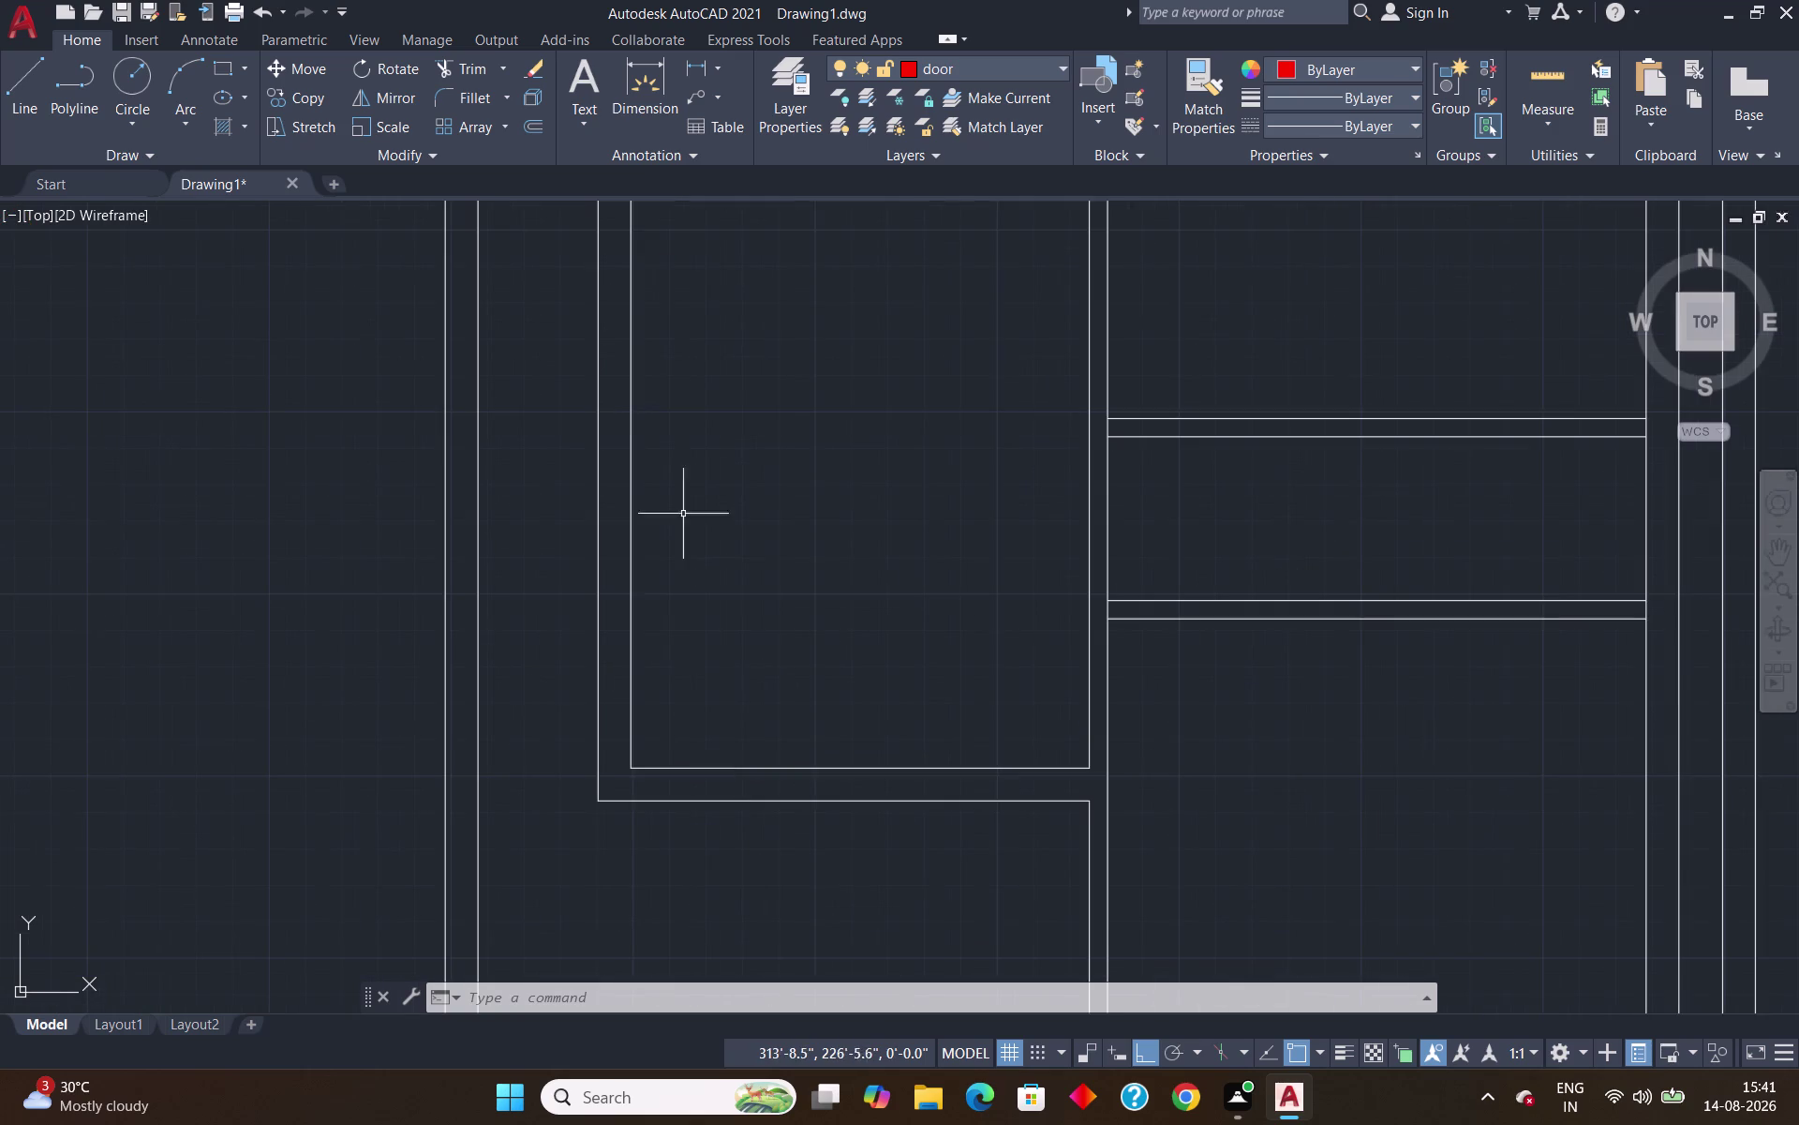
Begin a fence trim across the wall lines, then cancel it without changes.
scroll(down, 3)
text(tr)
key(Return)
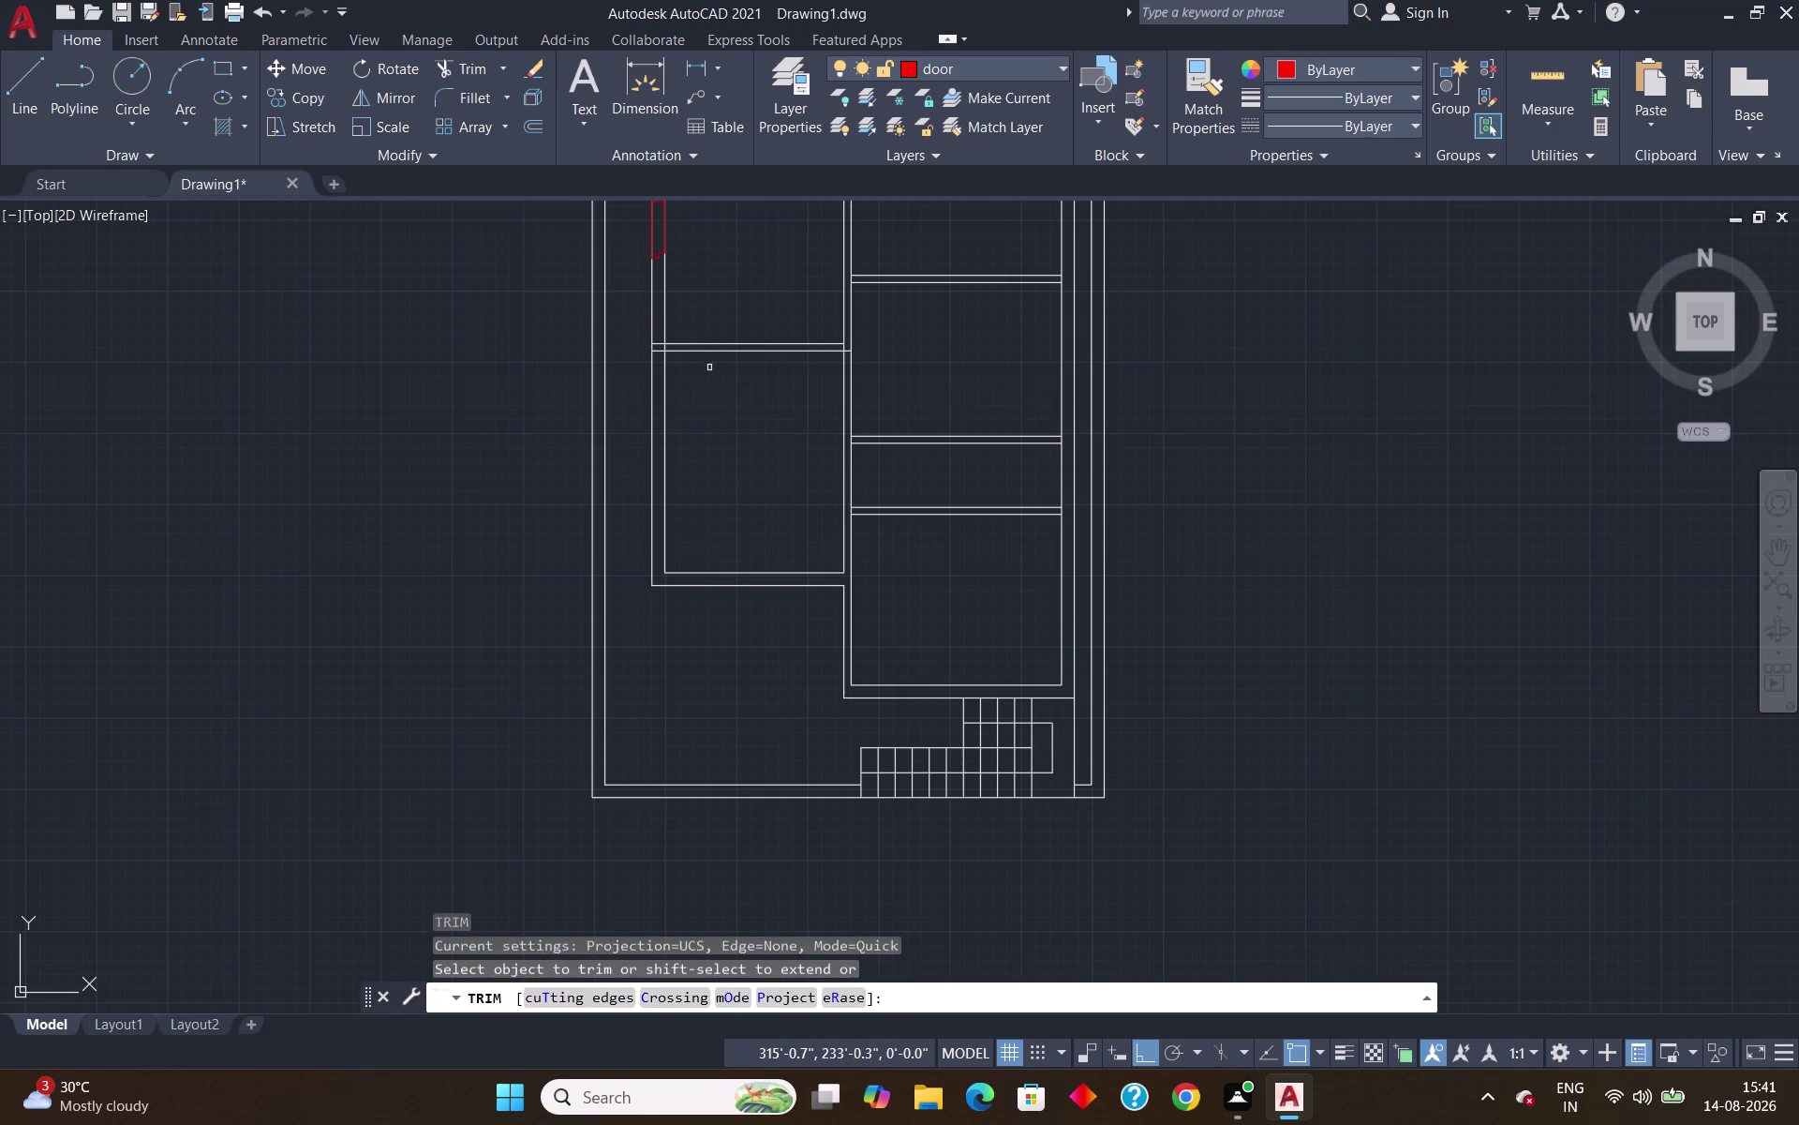
scroll(up, 3)
drag(544, 329, 532, 377)
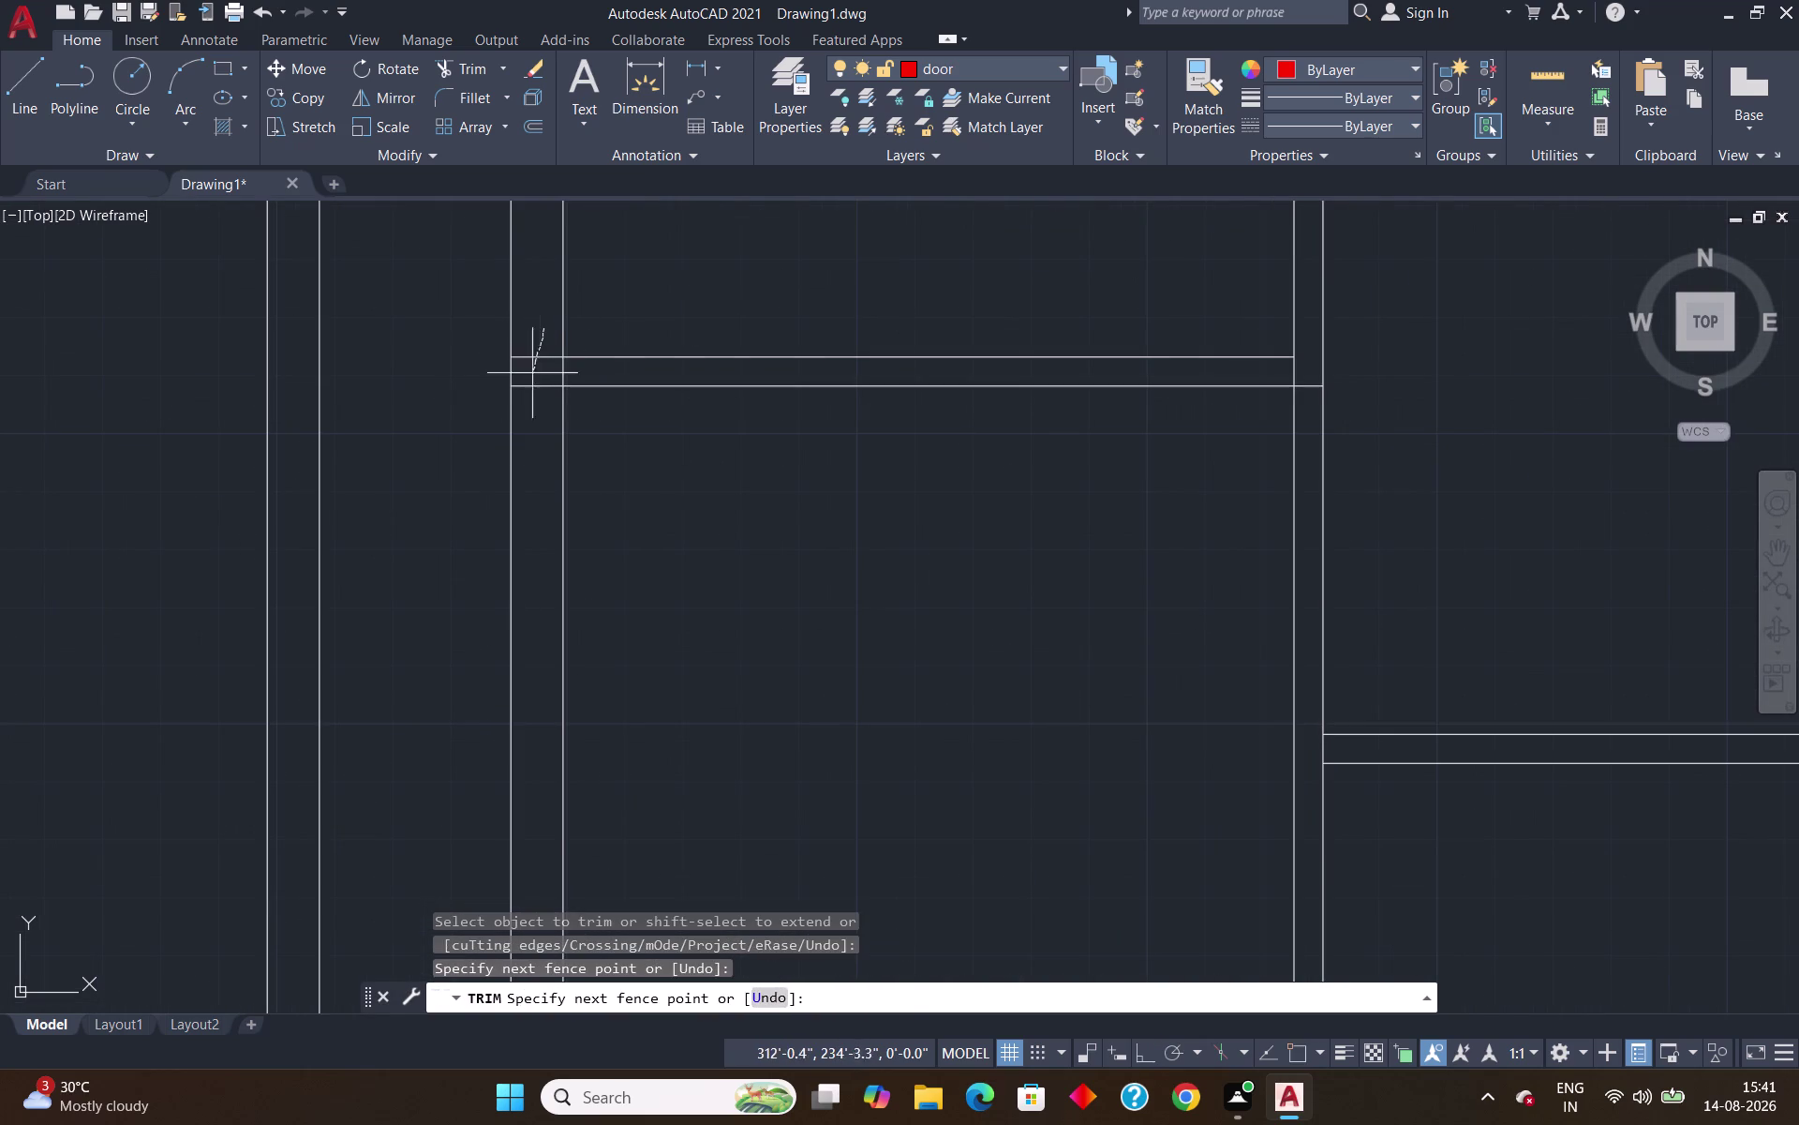
drag(532, 377, 524, 439)
key(Escape)
scroll(down, 3)
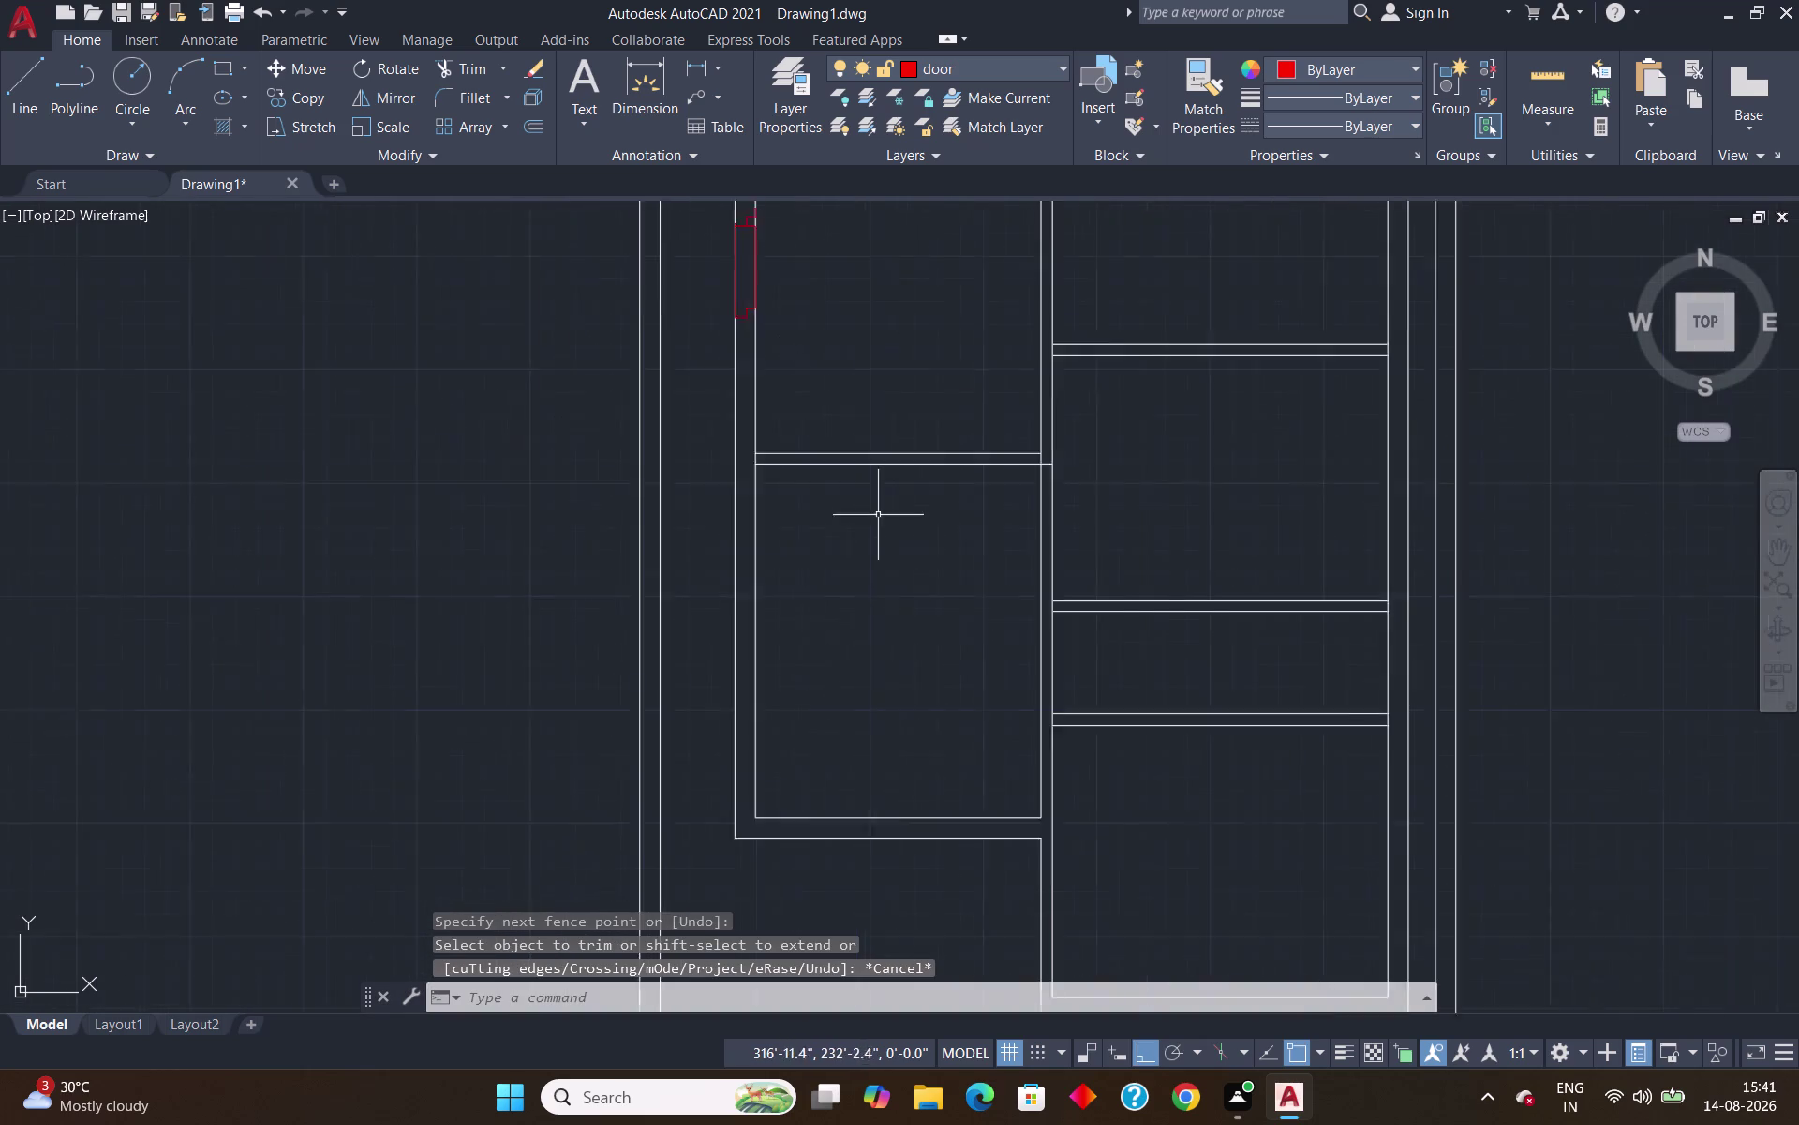
scroll(down, 3)
scroll(up, 3)
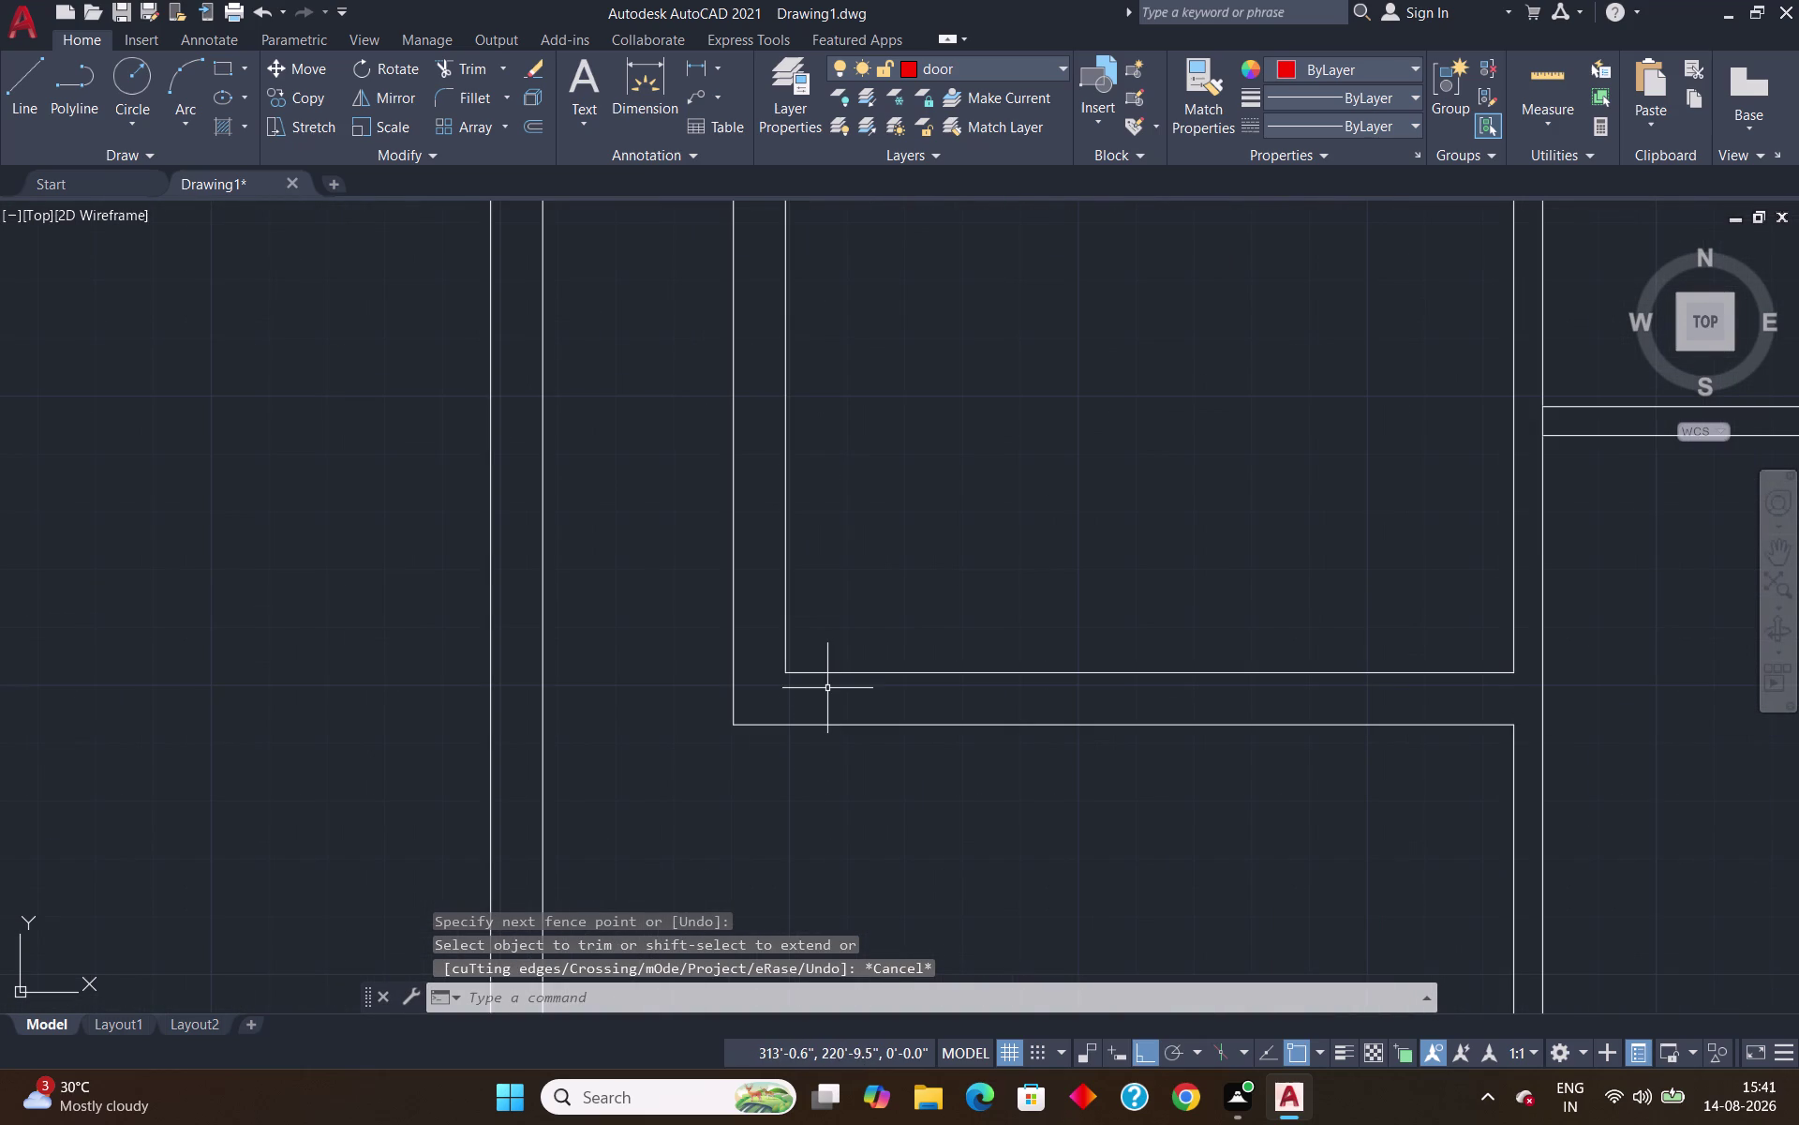
Extend the inner bottom wall line left to the side wall line.
text(ex)
key(Return)
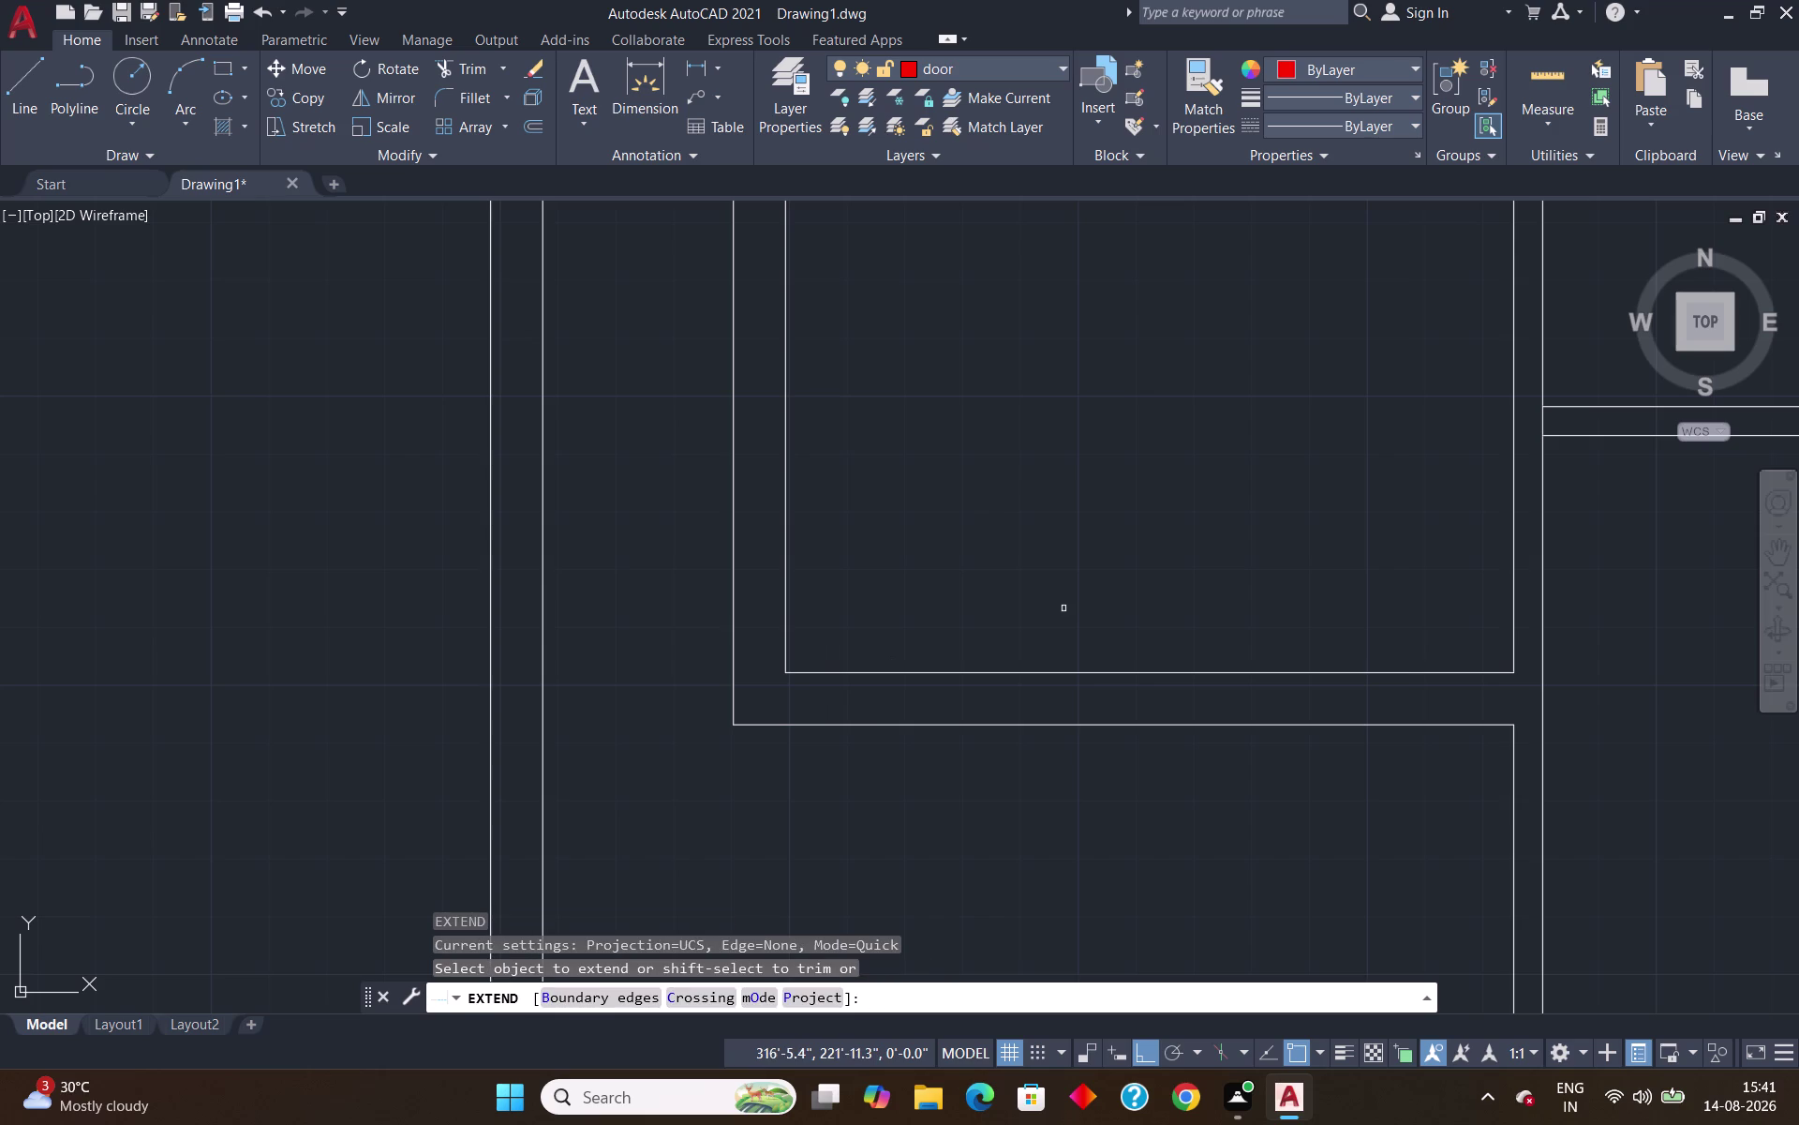
click(941, 673)
key(Escape)
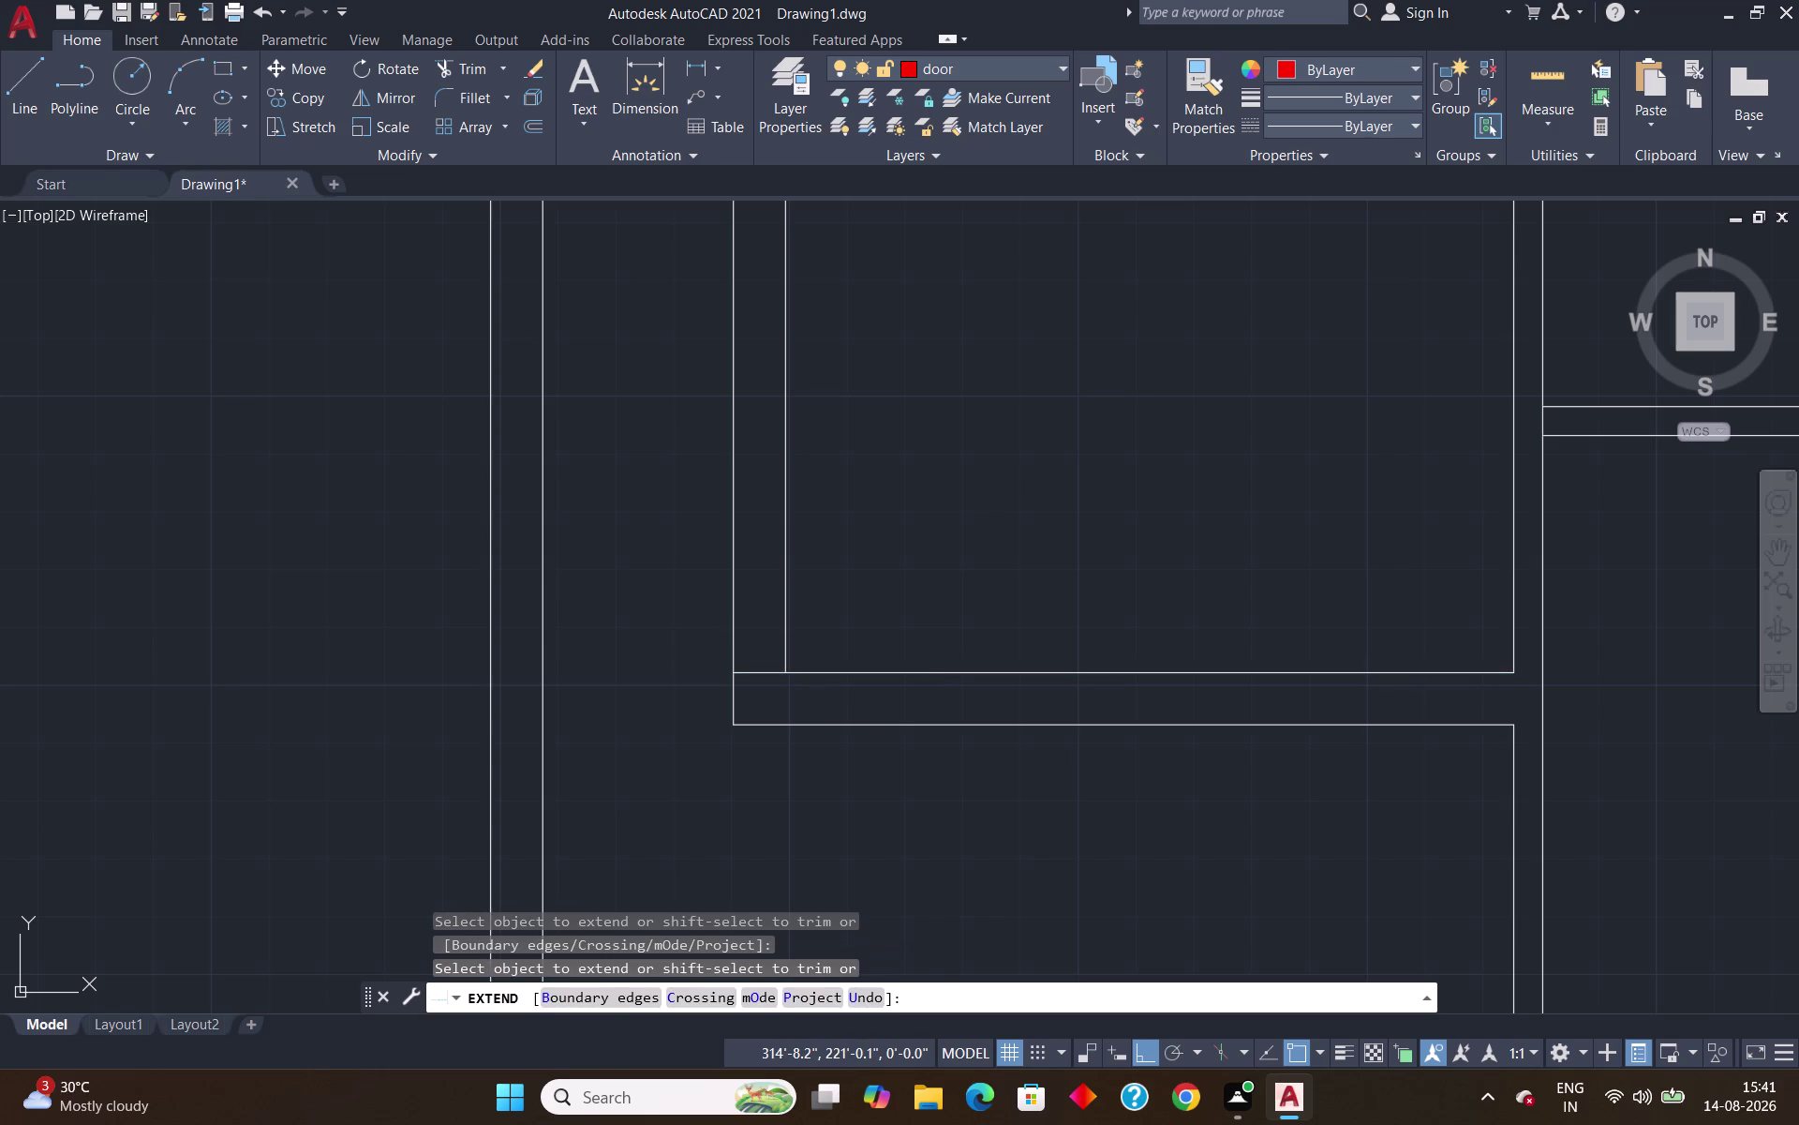
key(l)
key(Return)
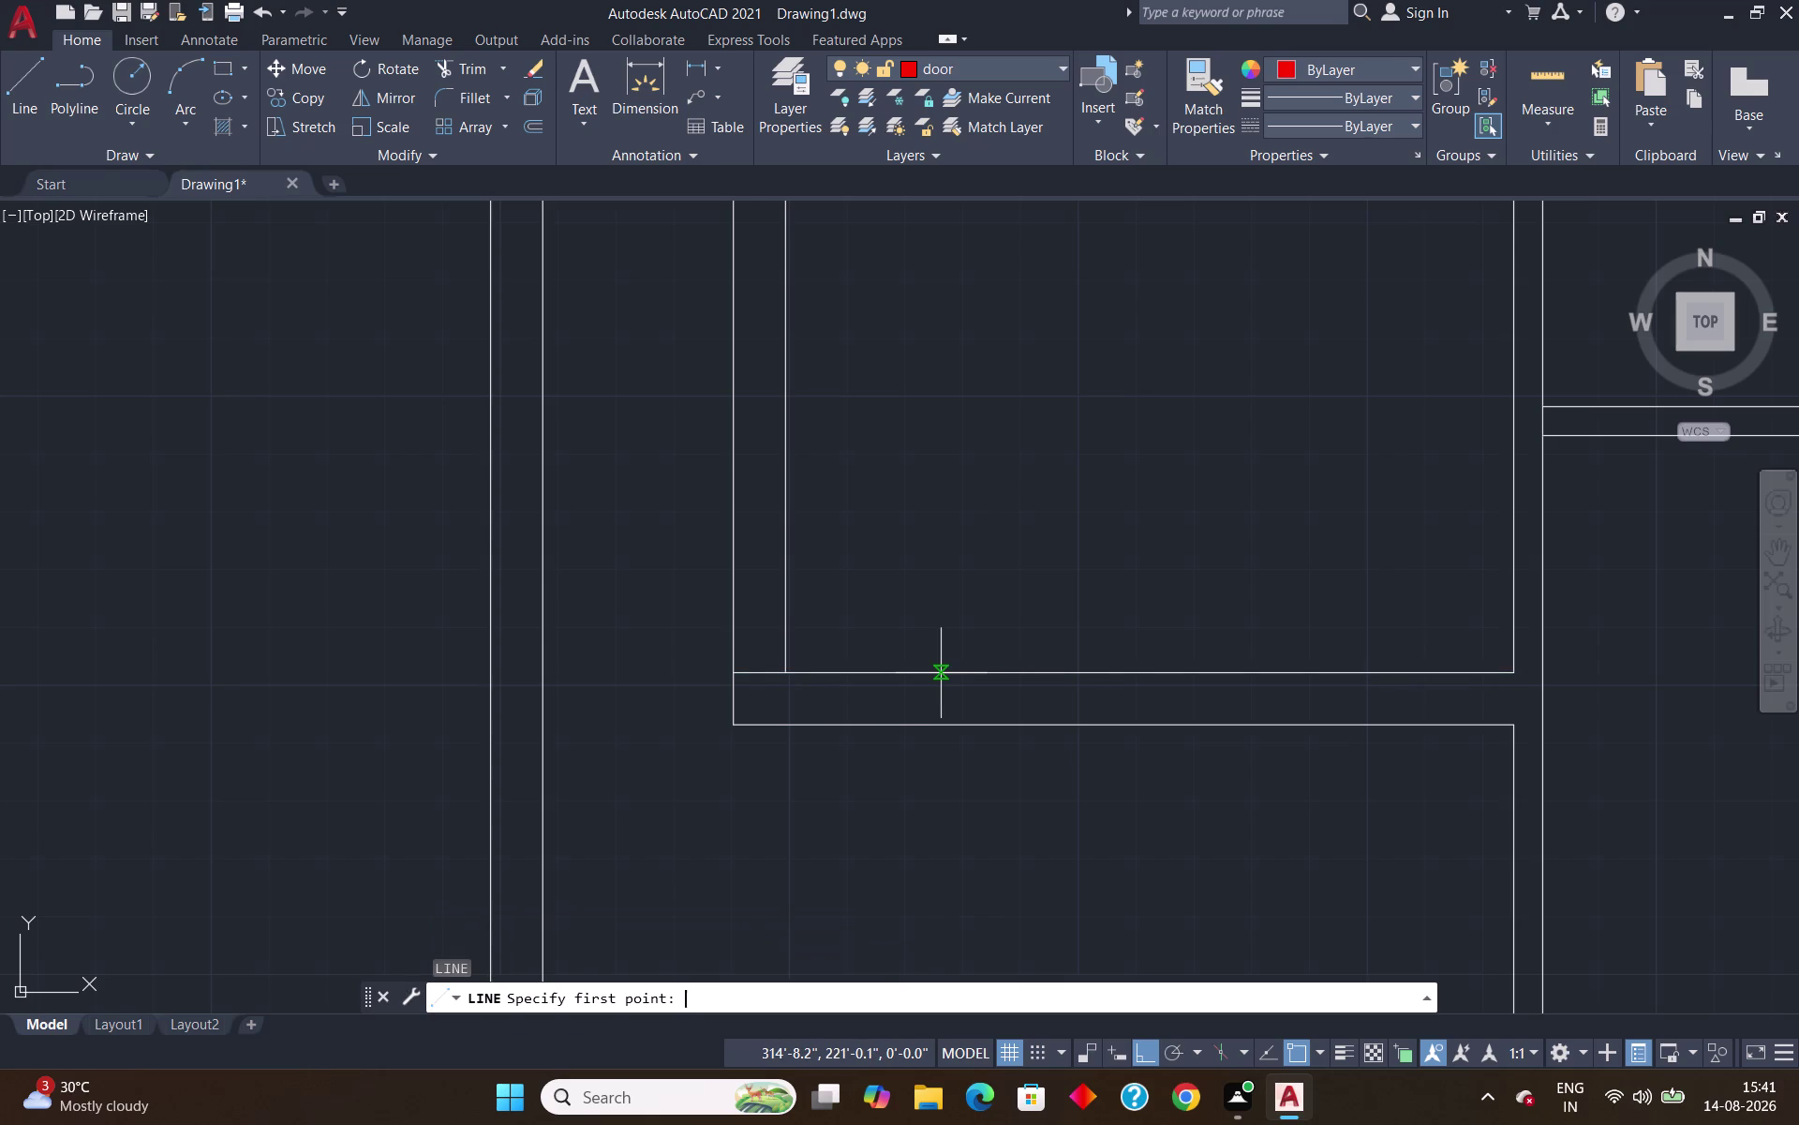
Start the frame line tracked 1'3" from the bottom wall corner.
text(tk)
key(Return)
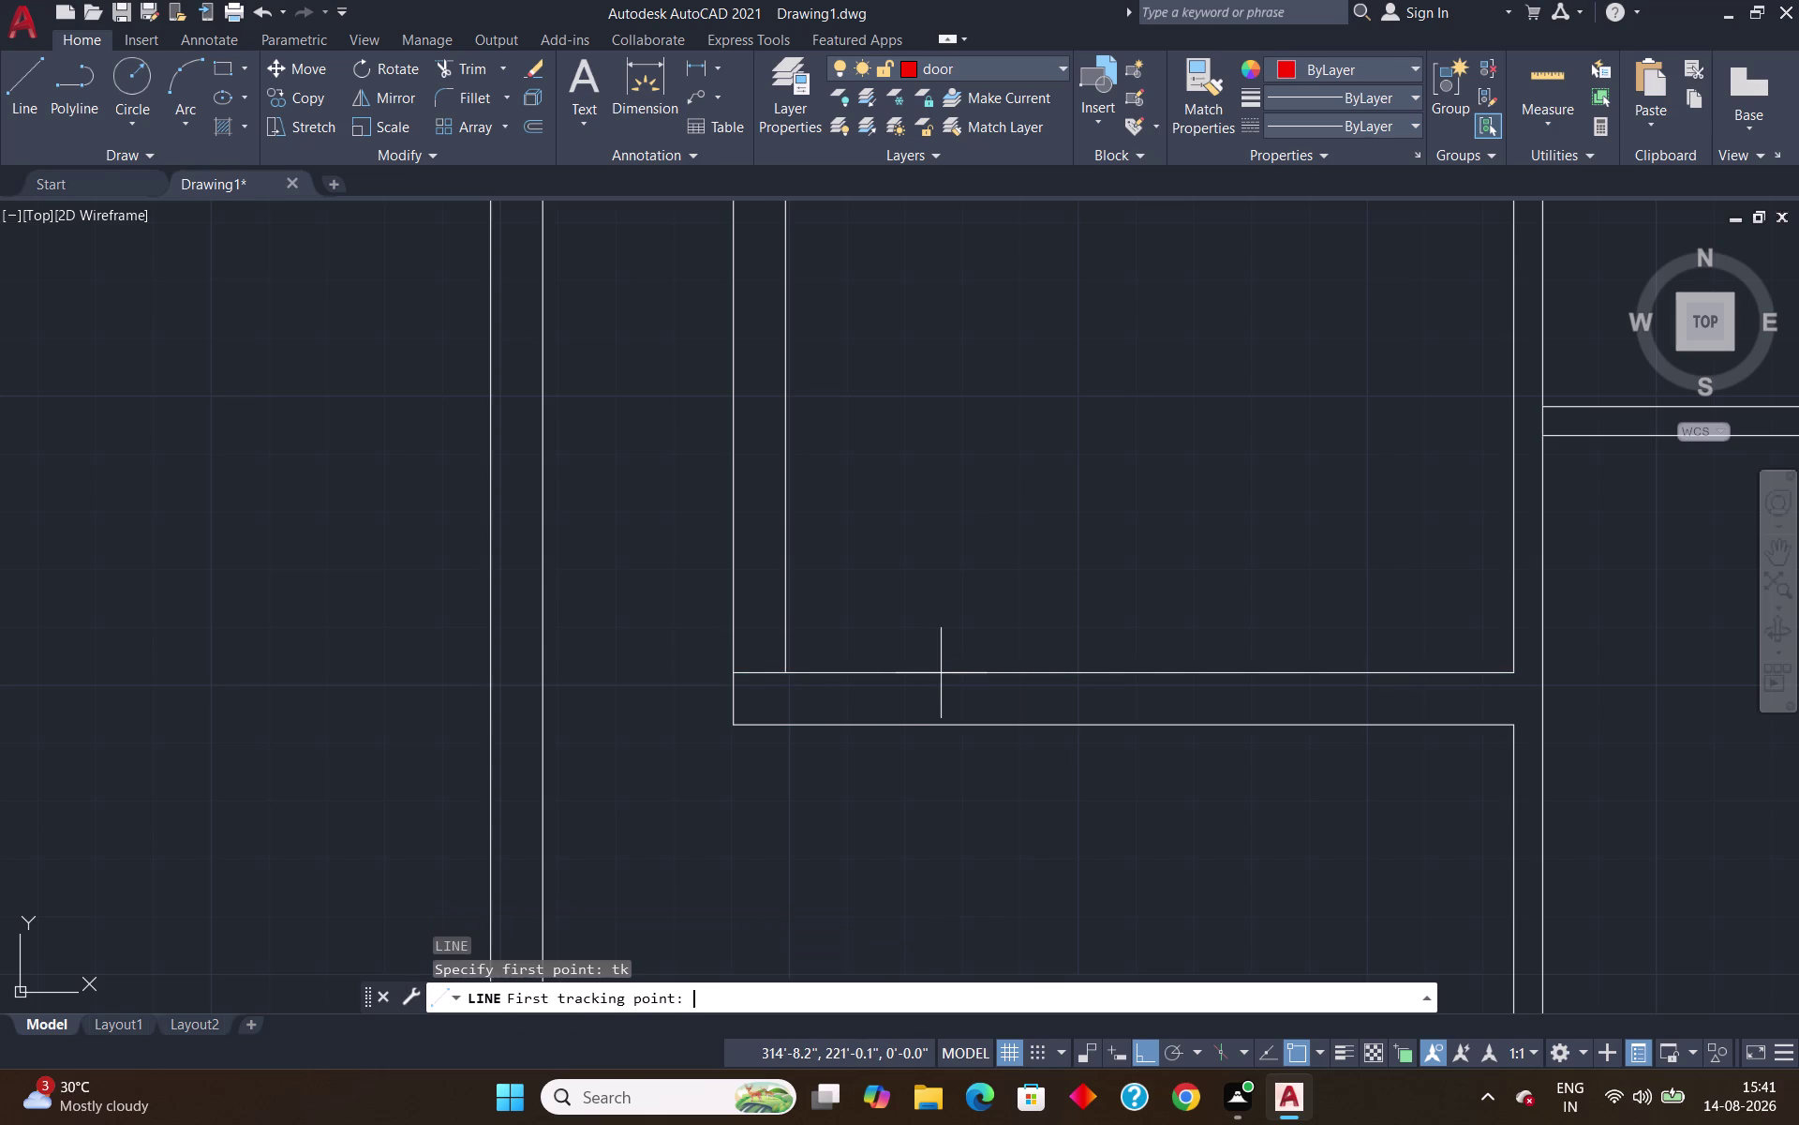
click(734, 677)
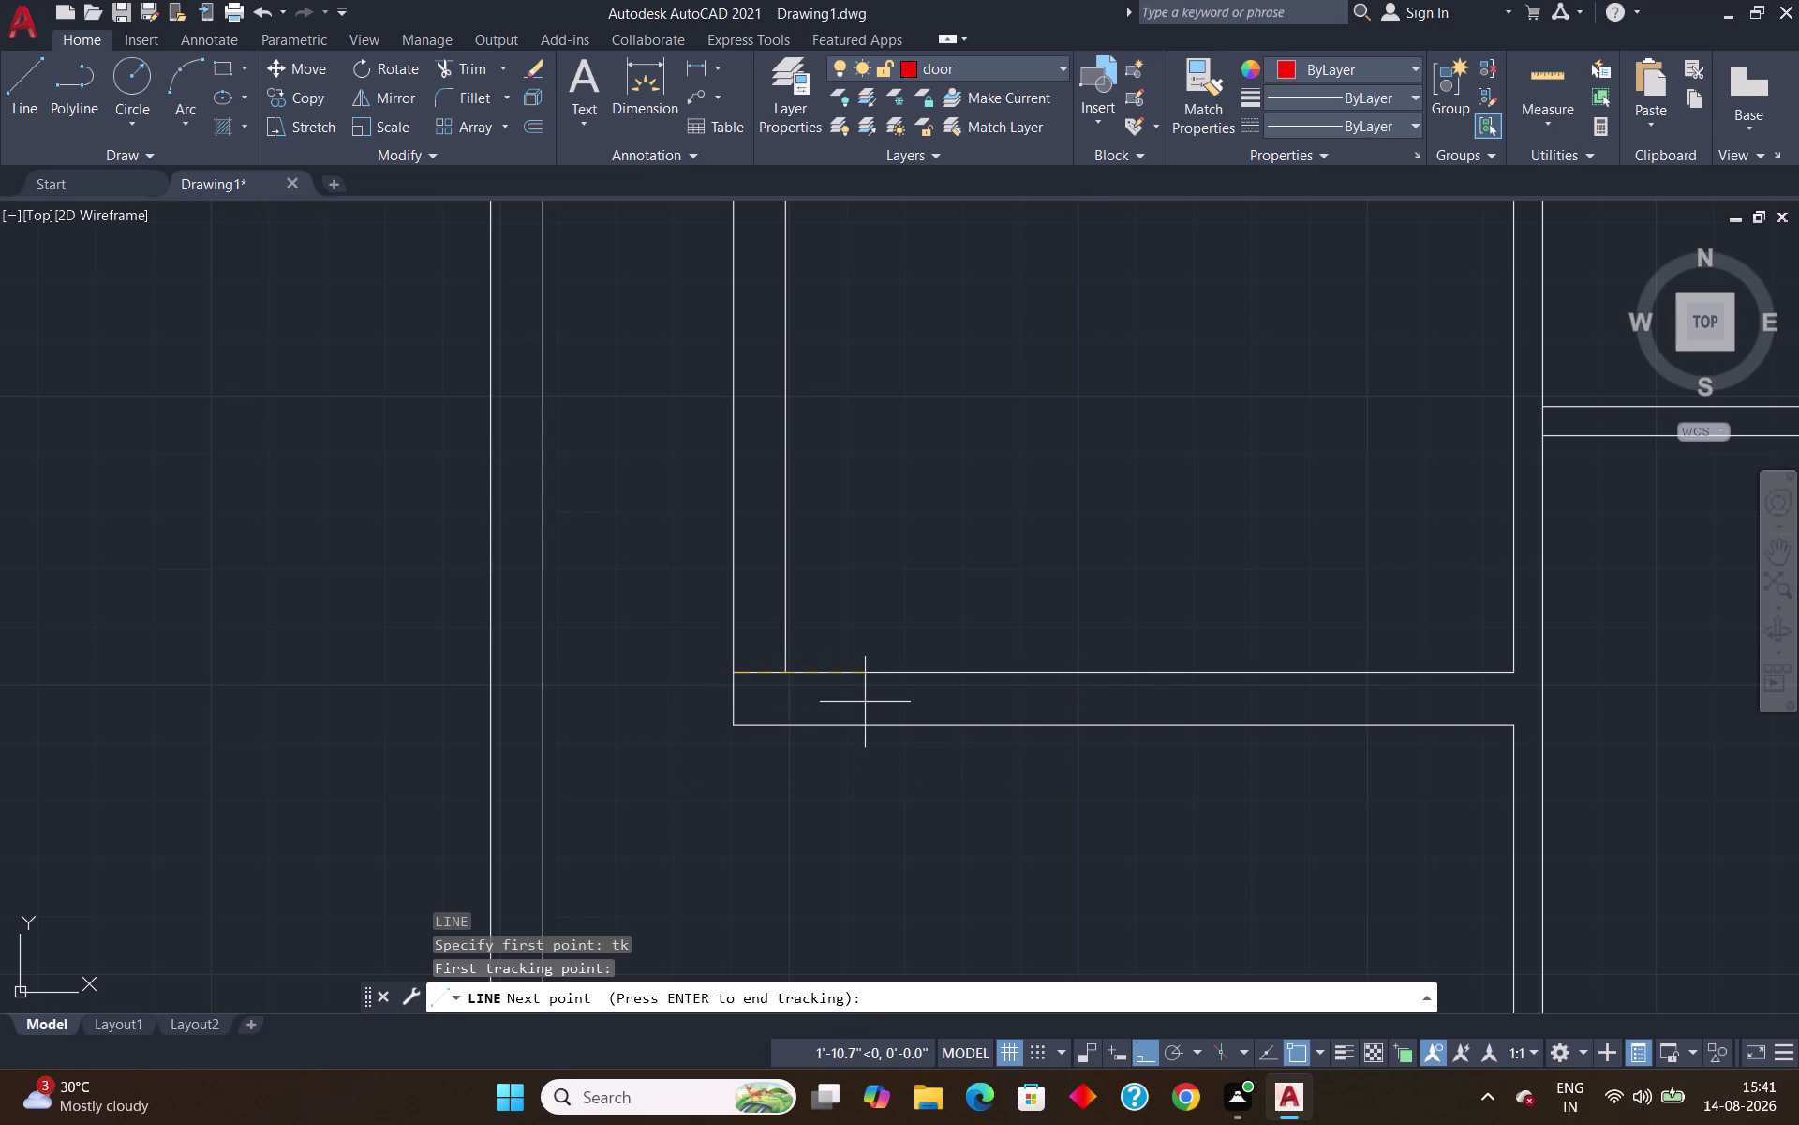
text(1)
text(')
text(3)
text(")
key(Return)
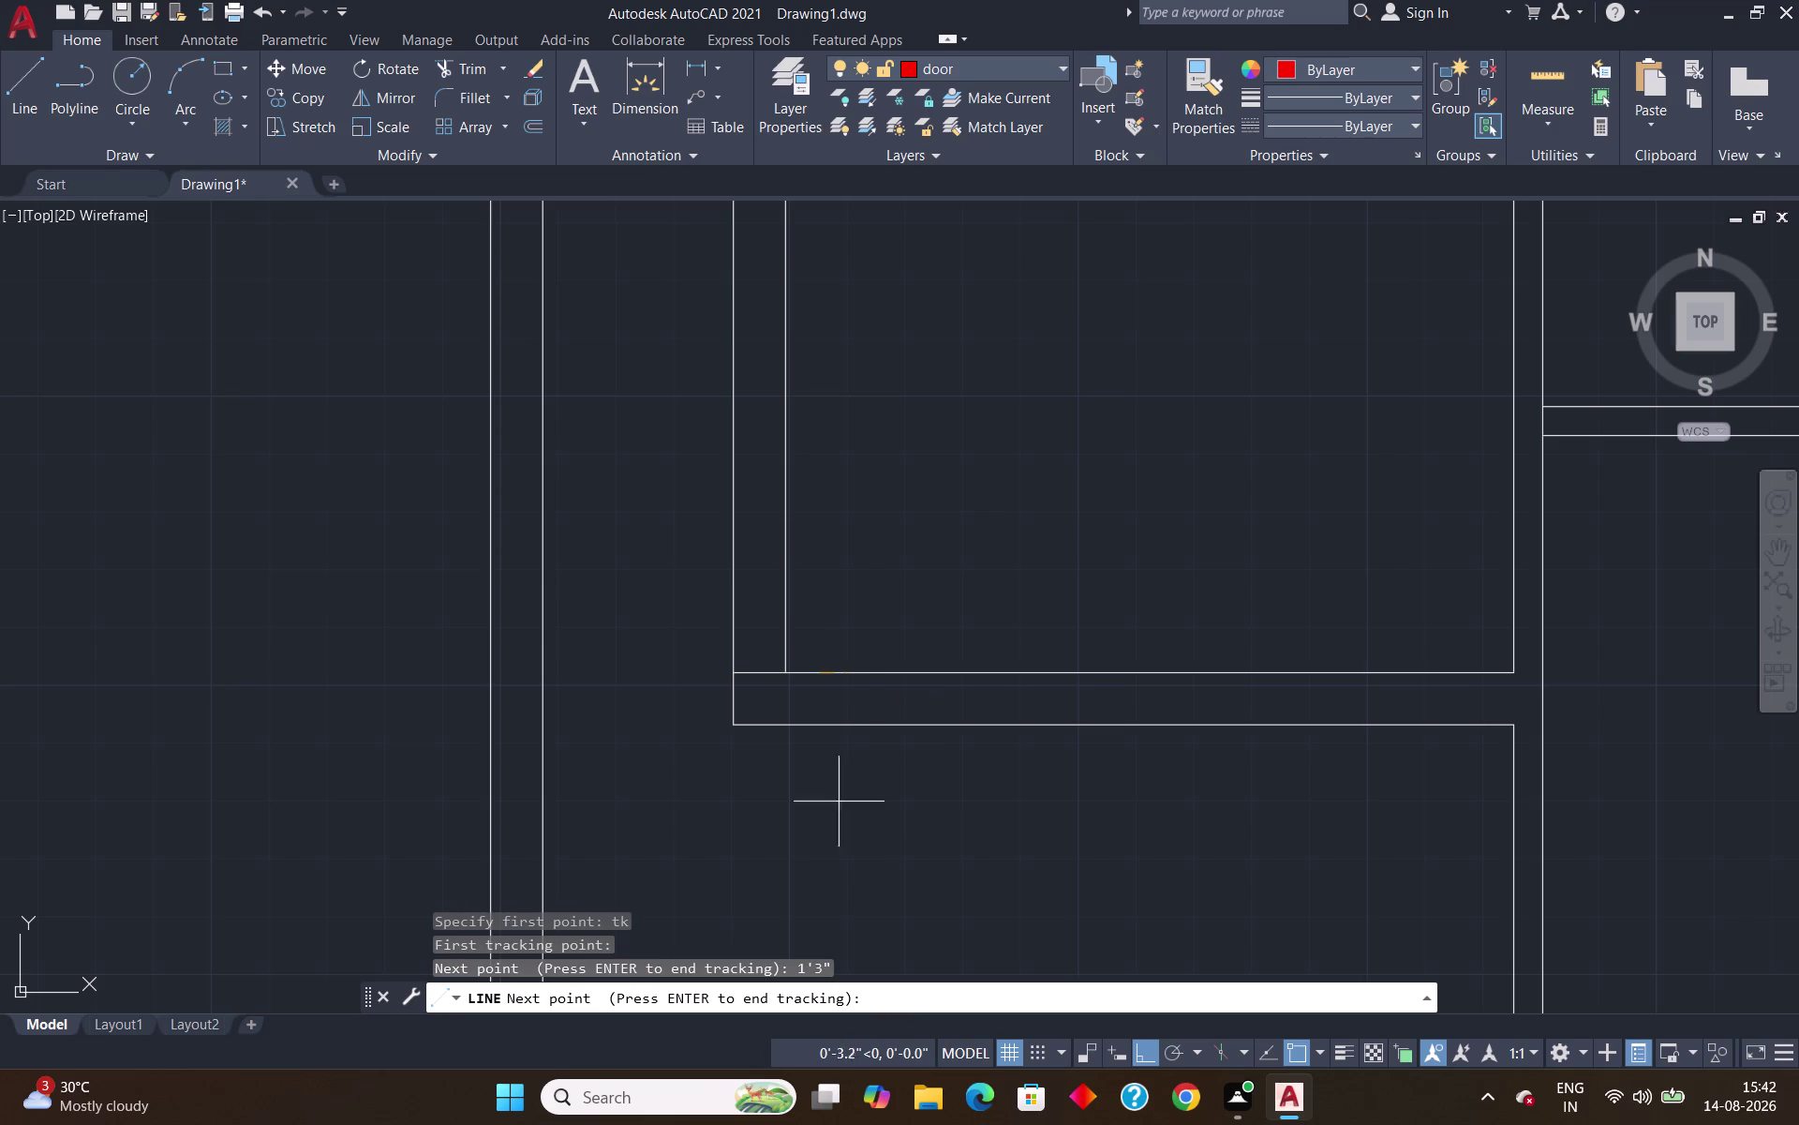
key(Return)
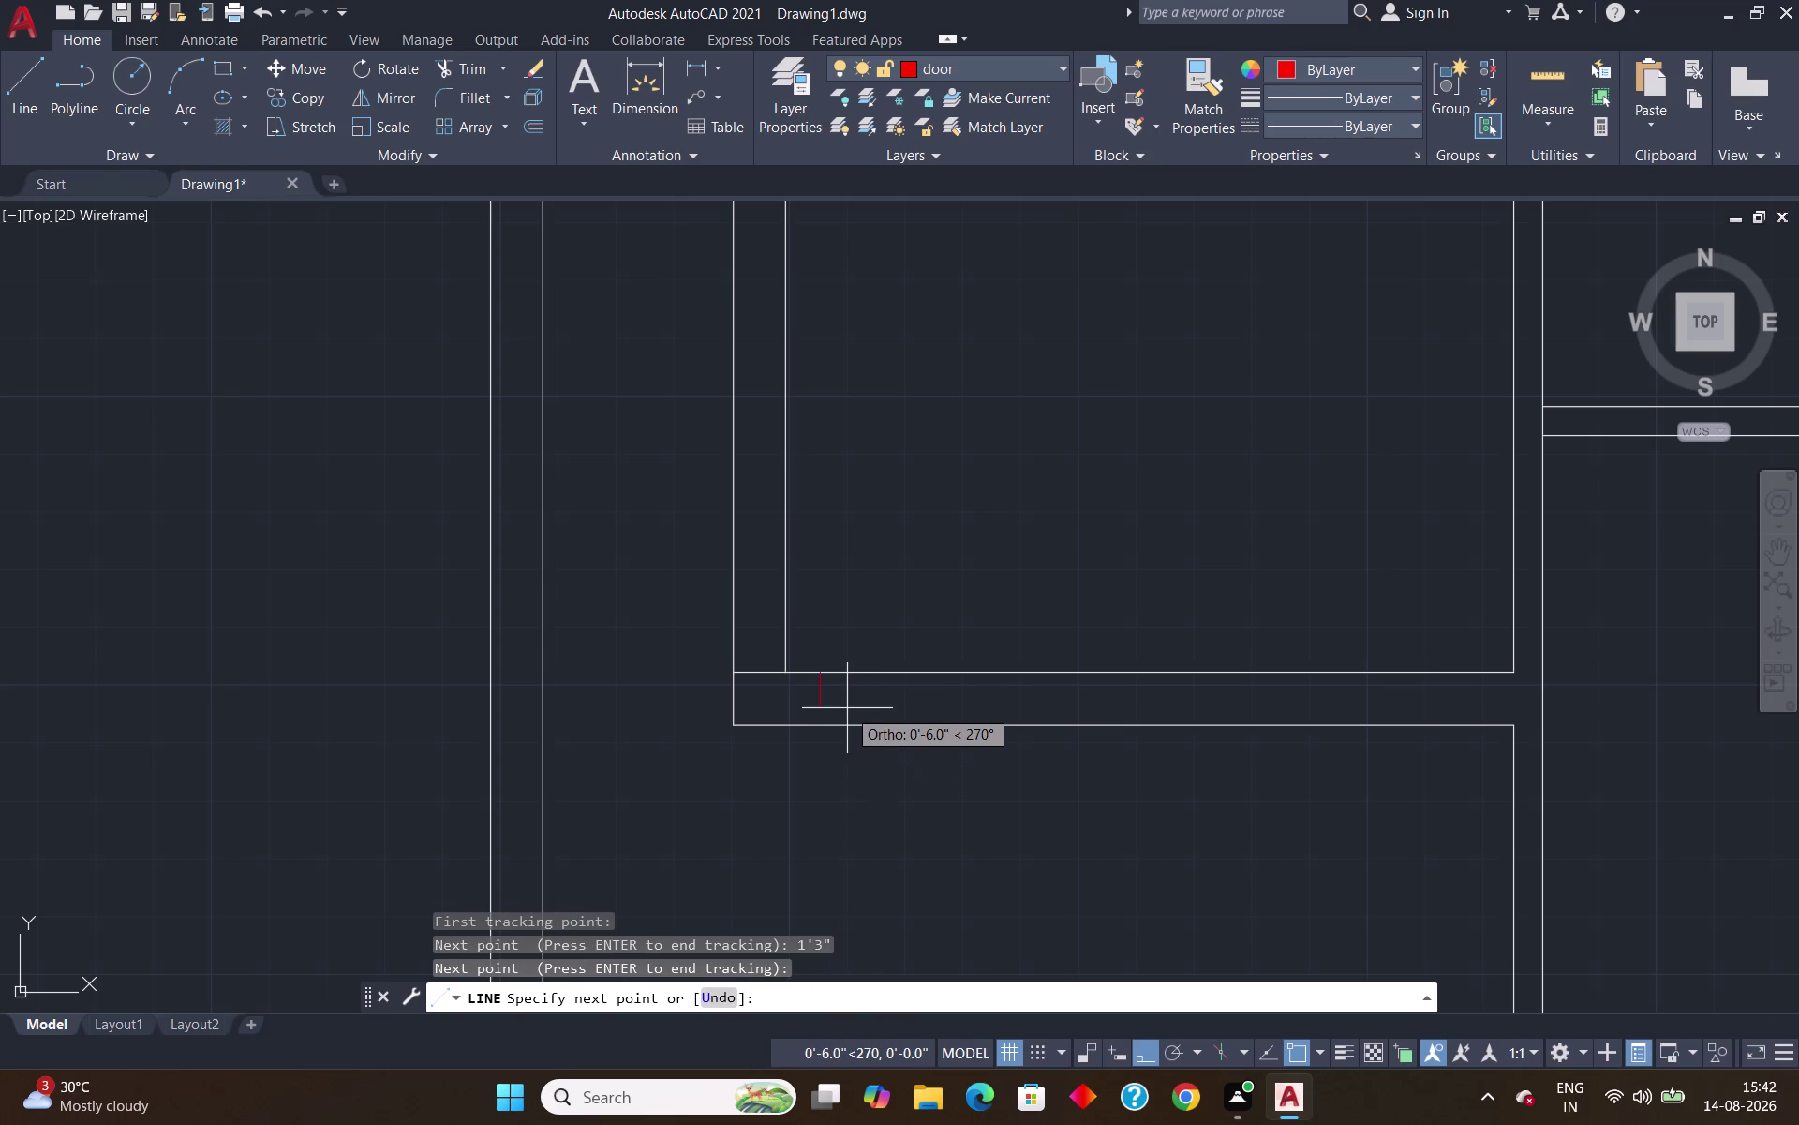
Draw 4" down, 4" right, drop to the outer wall, and run 3' along it.
text(4")
key(Return)
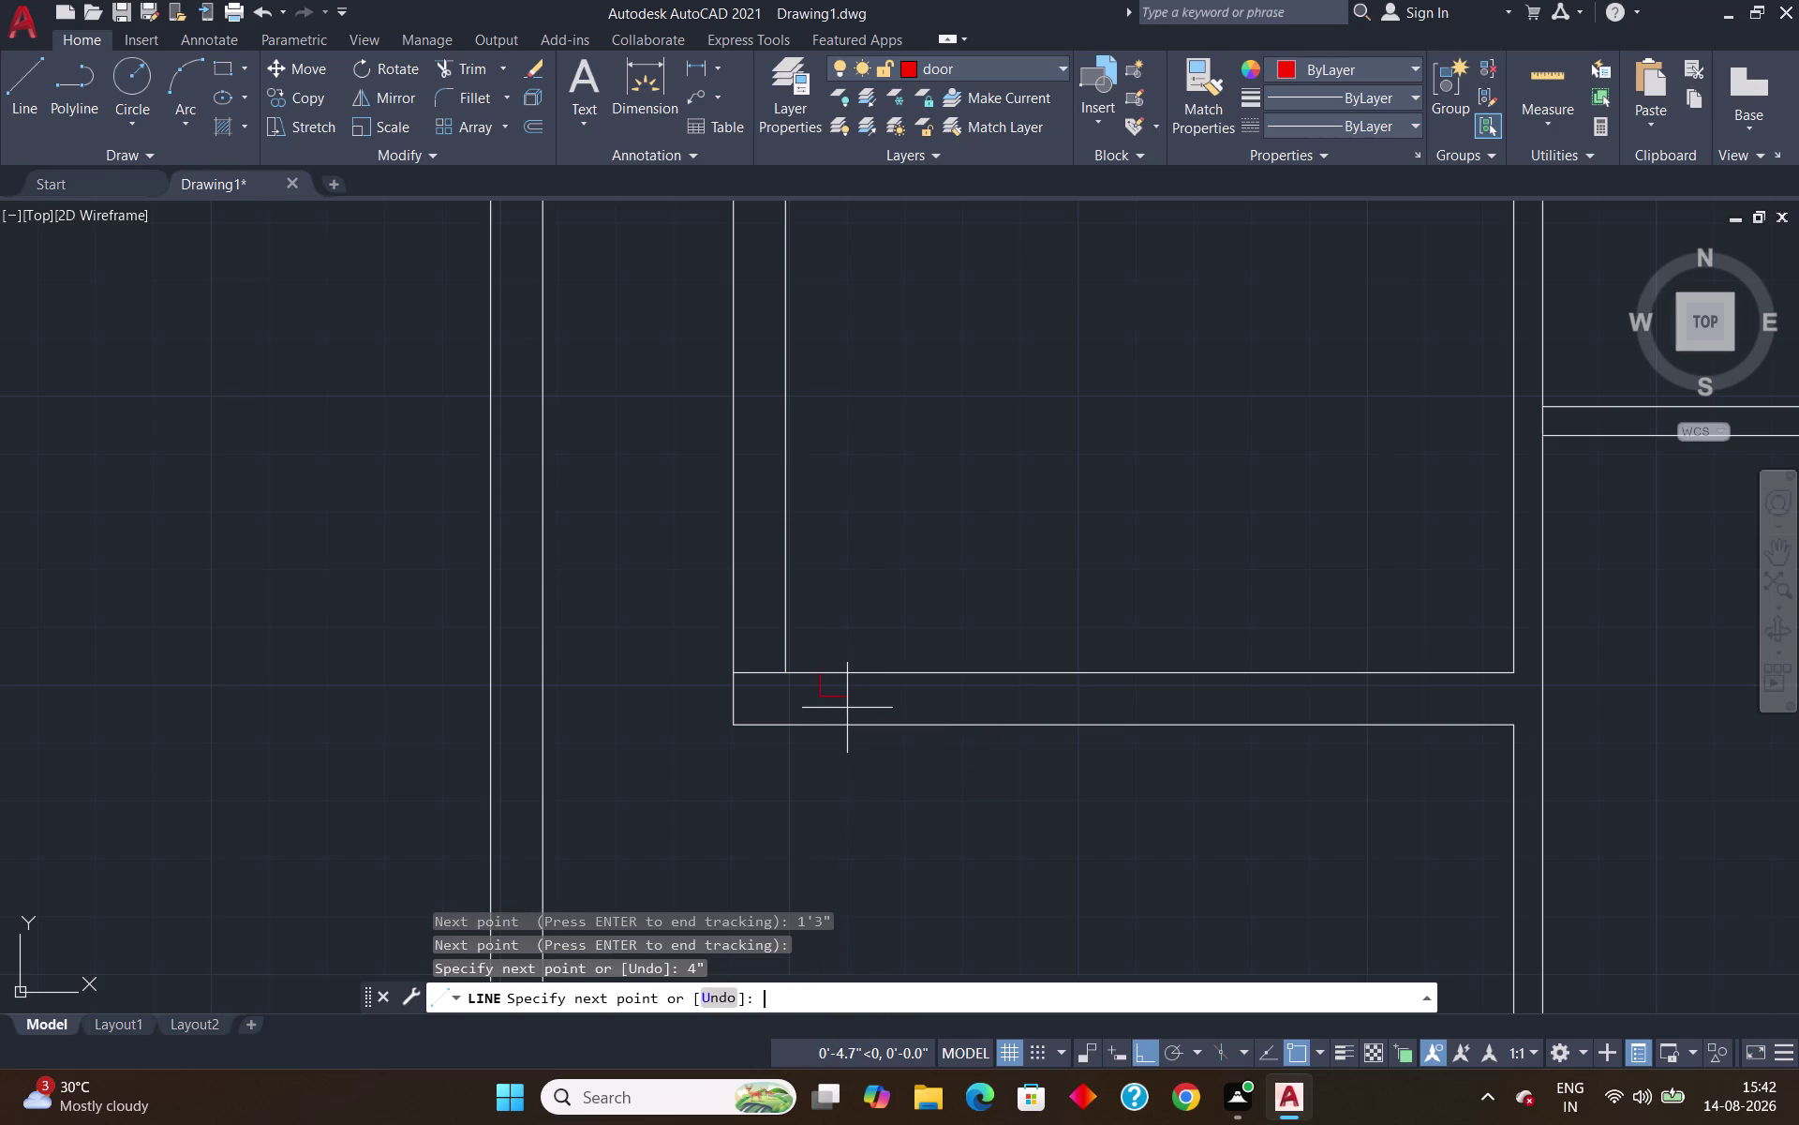
text(4)
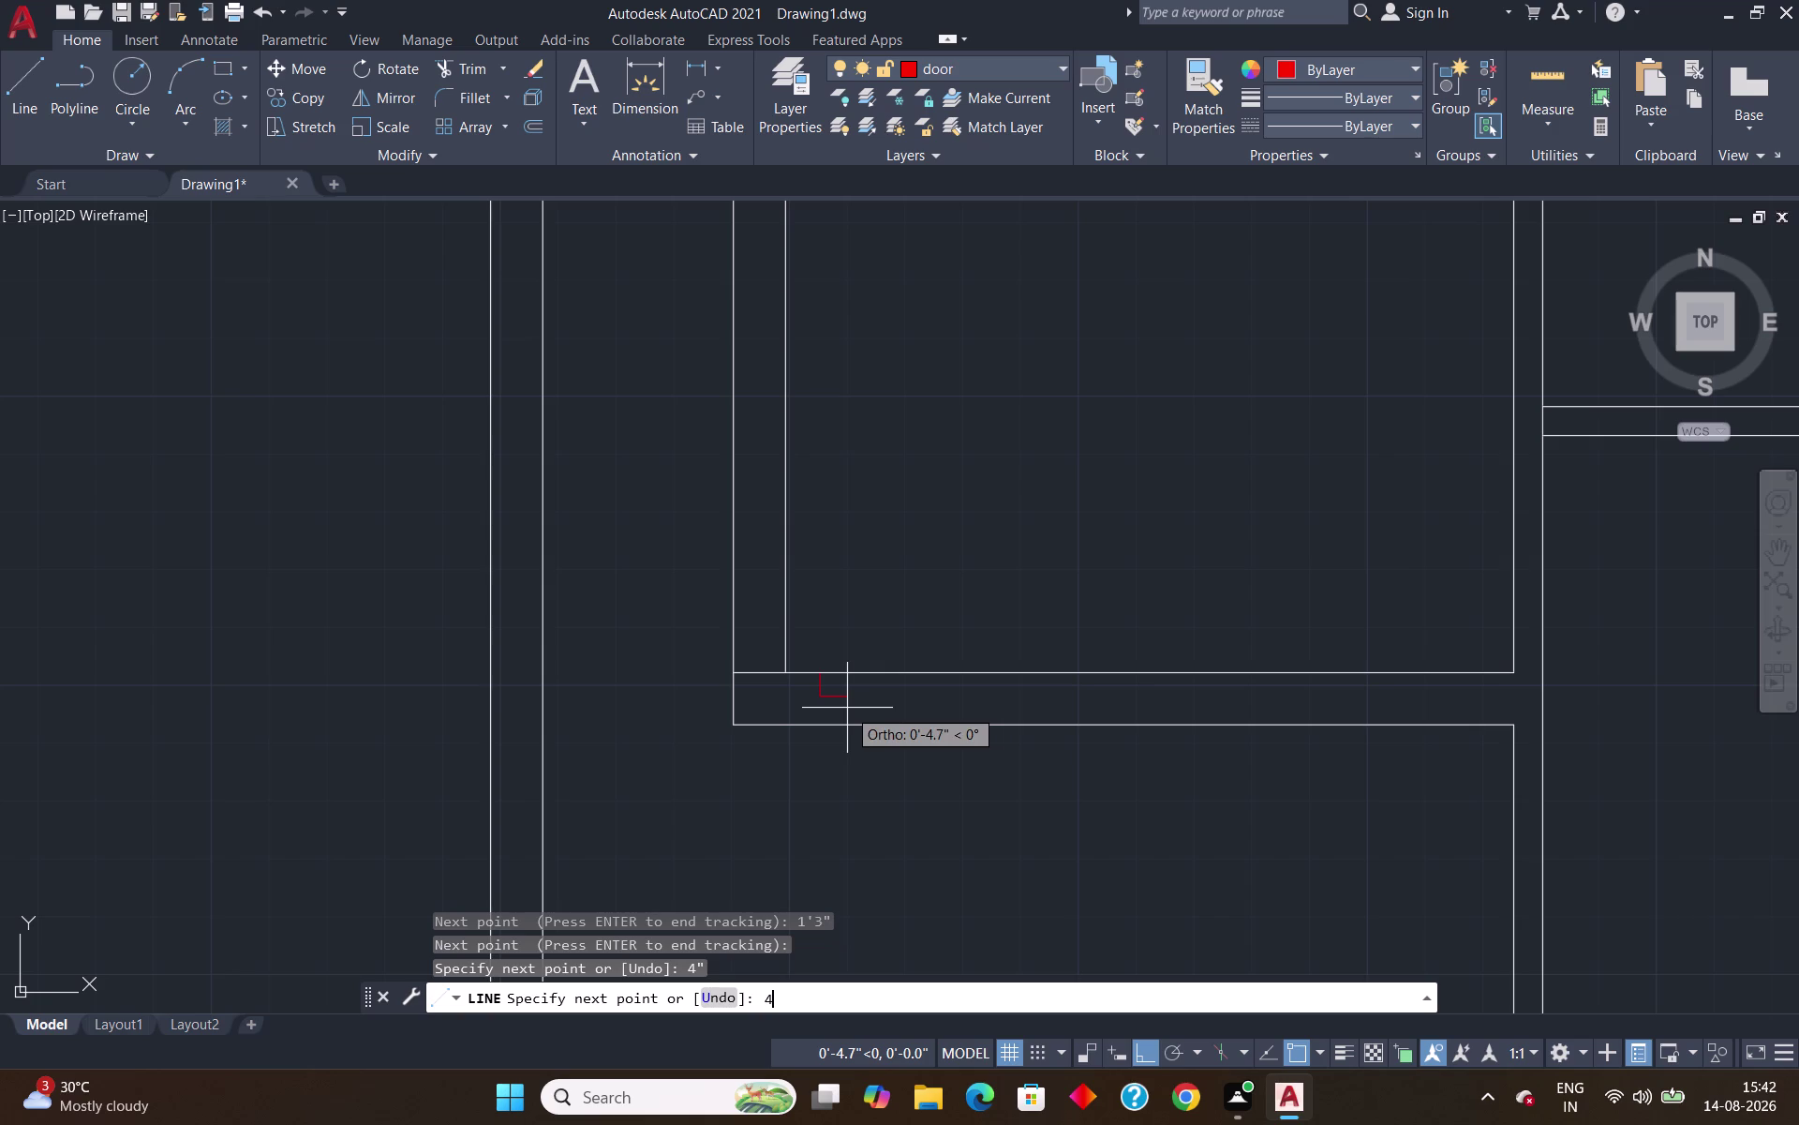
text(")
key(Return)
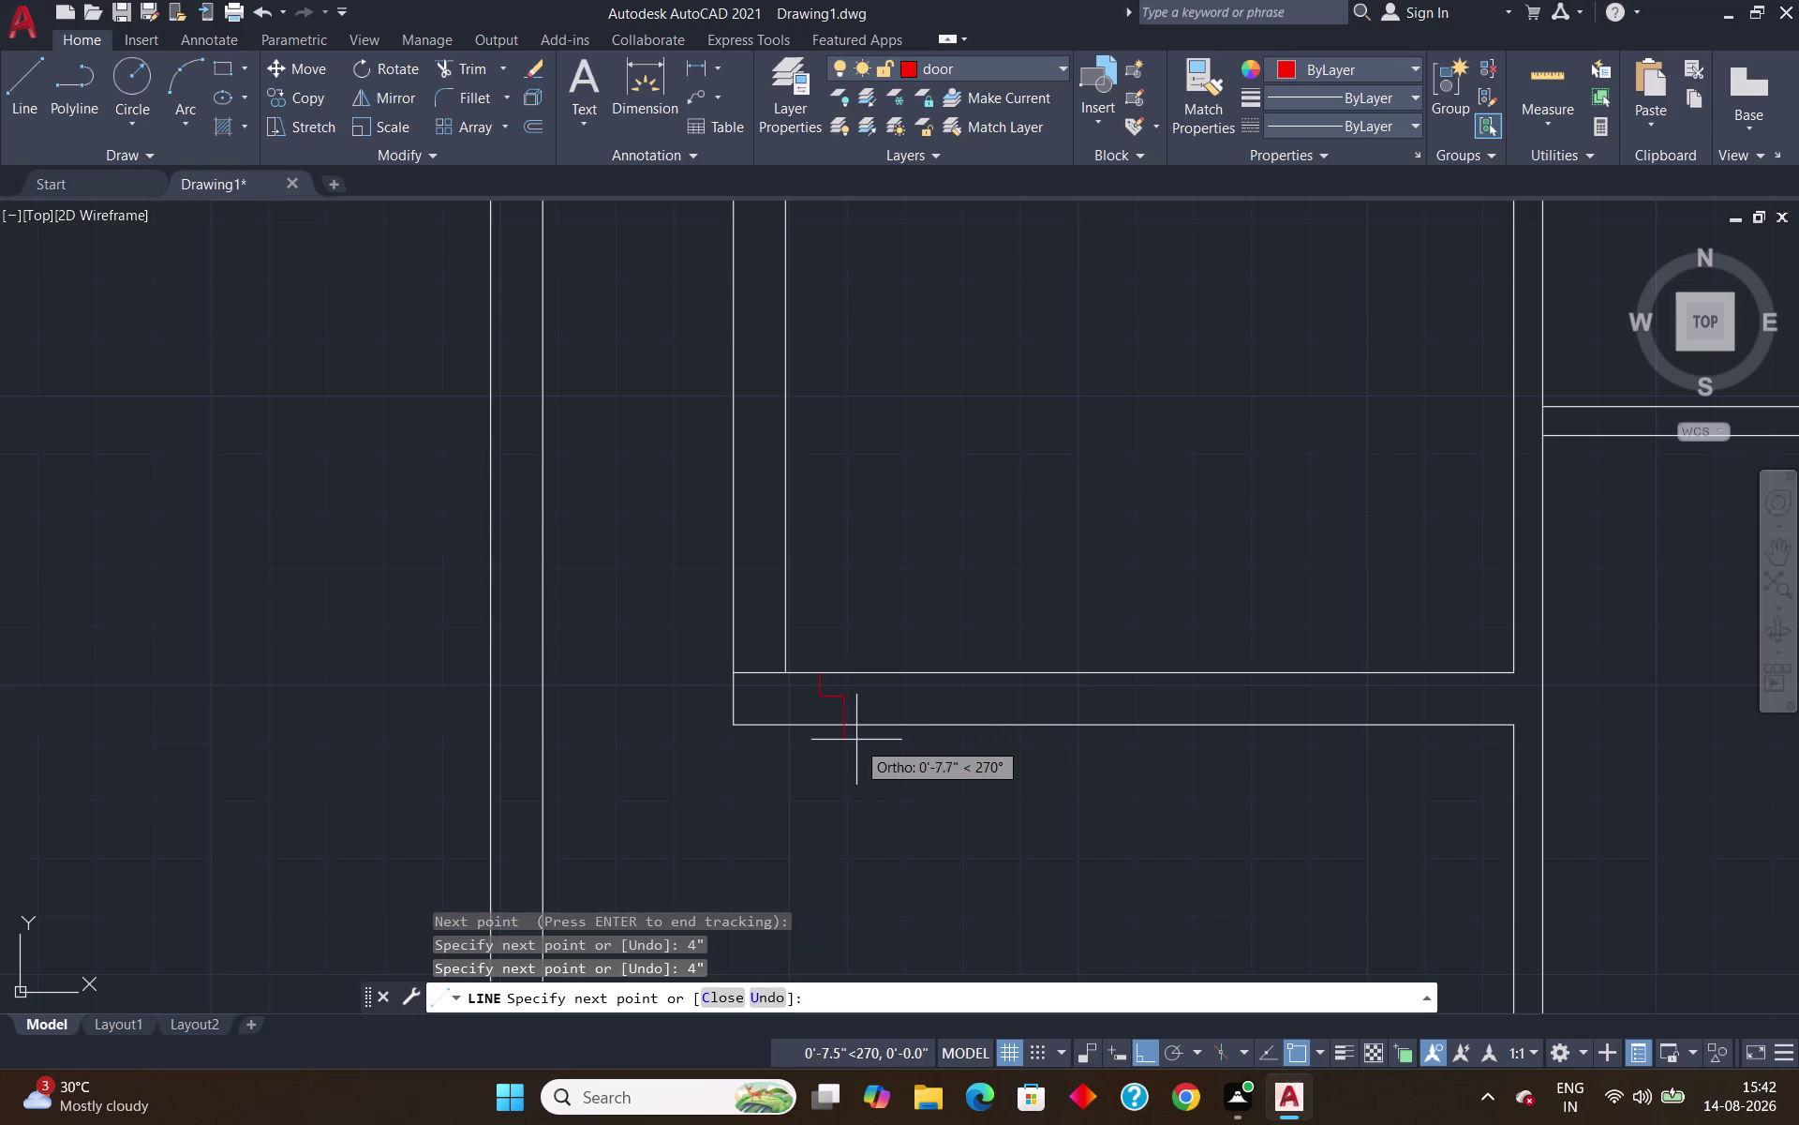
click(849, 727)
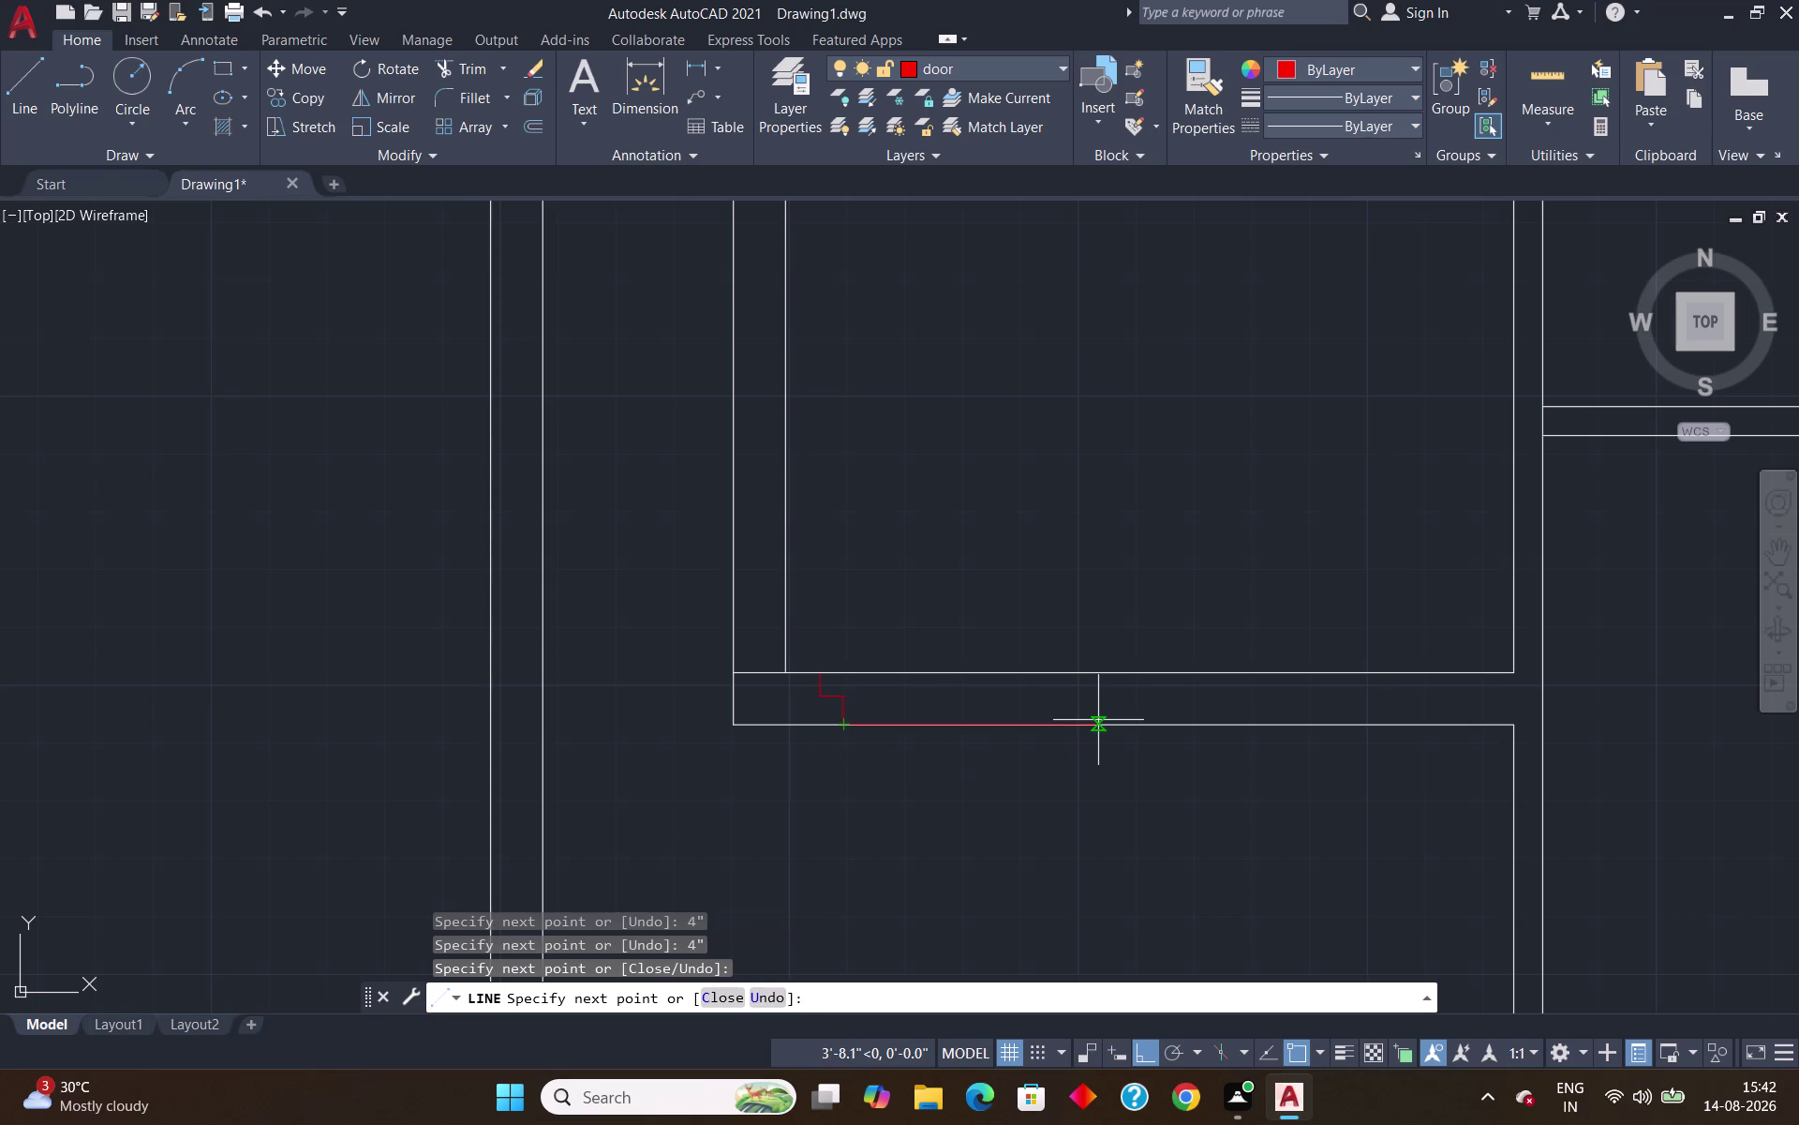
text(3")
key(BackSpace)
key(apostrophe)
key(Return)
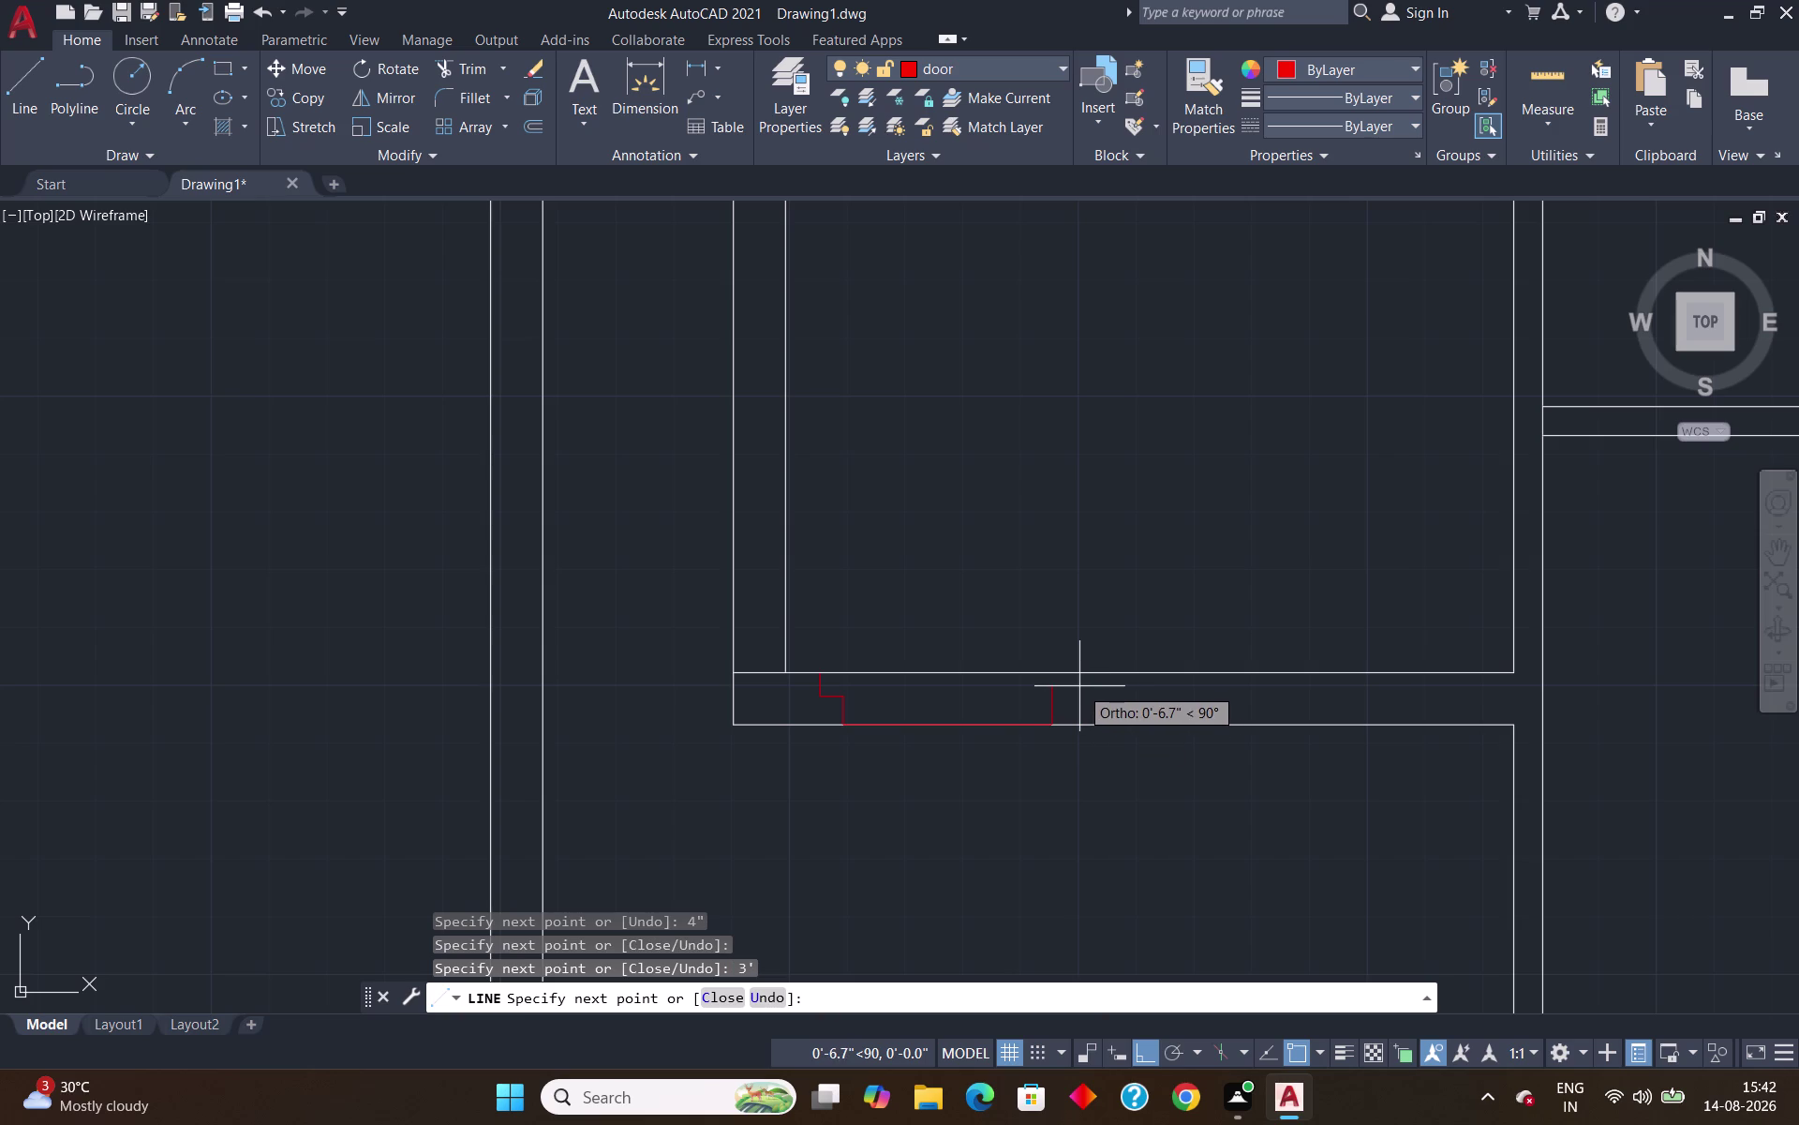
Add a 5" rise and a 4" step, ending the profile on the inner wall line.
text(5")
key(Return)
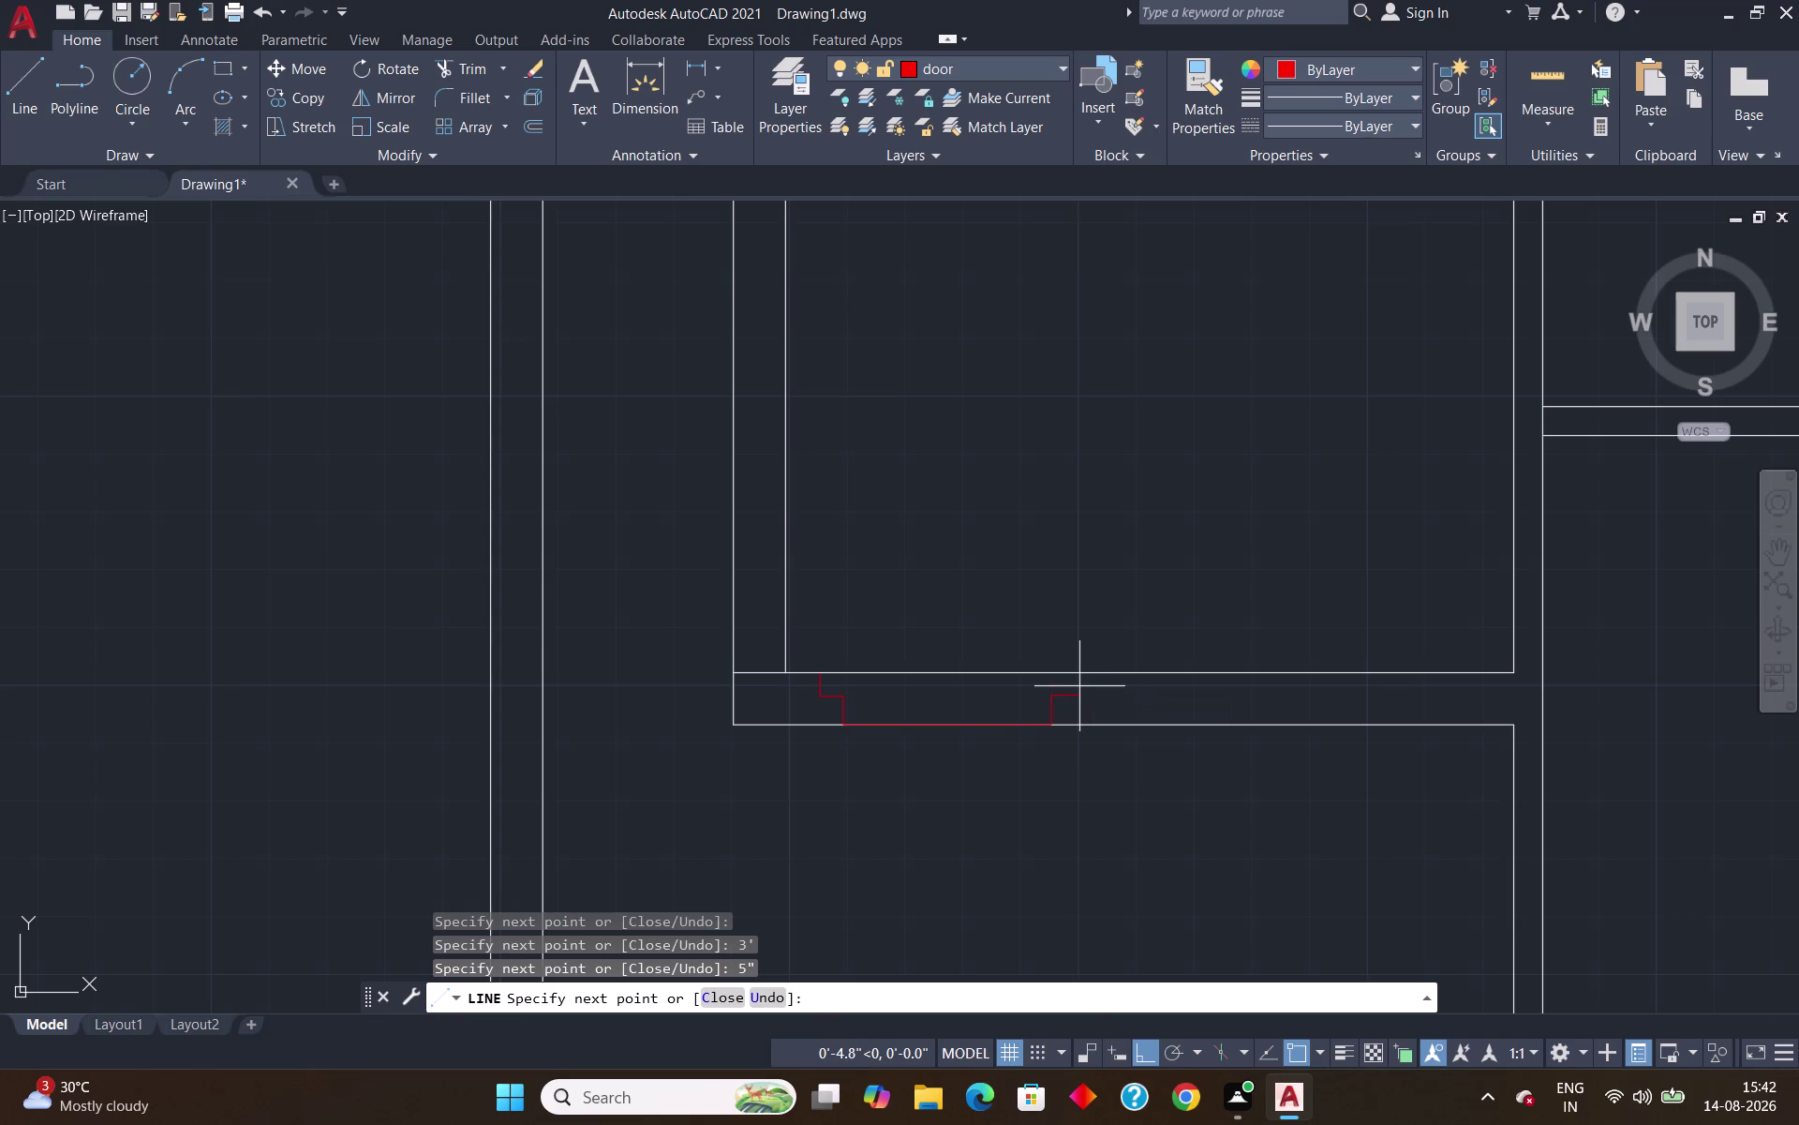
key(4)
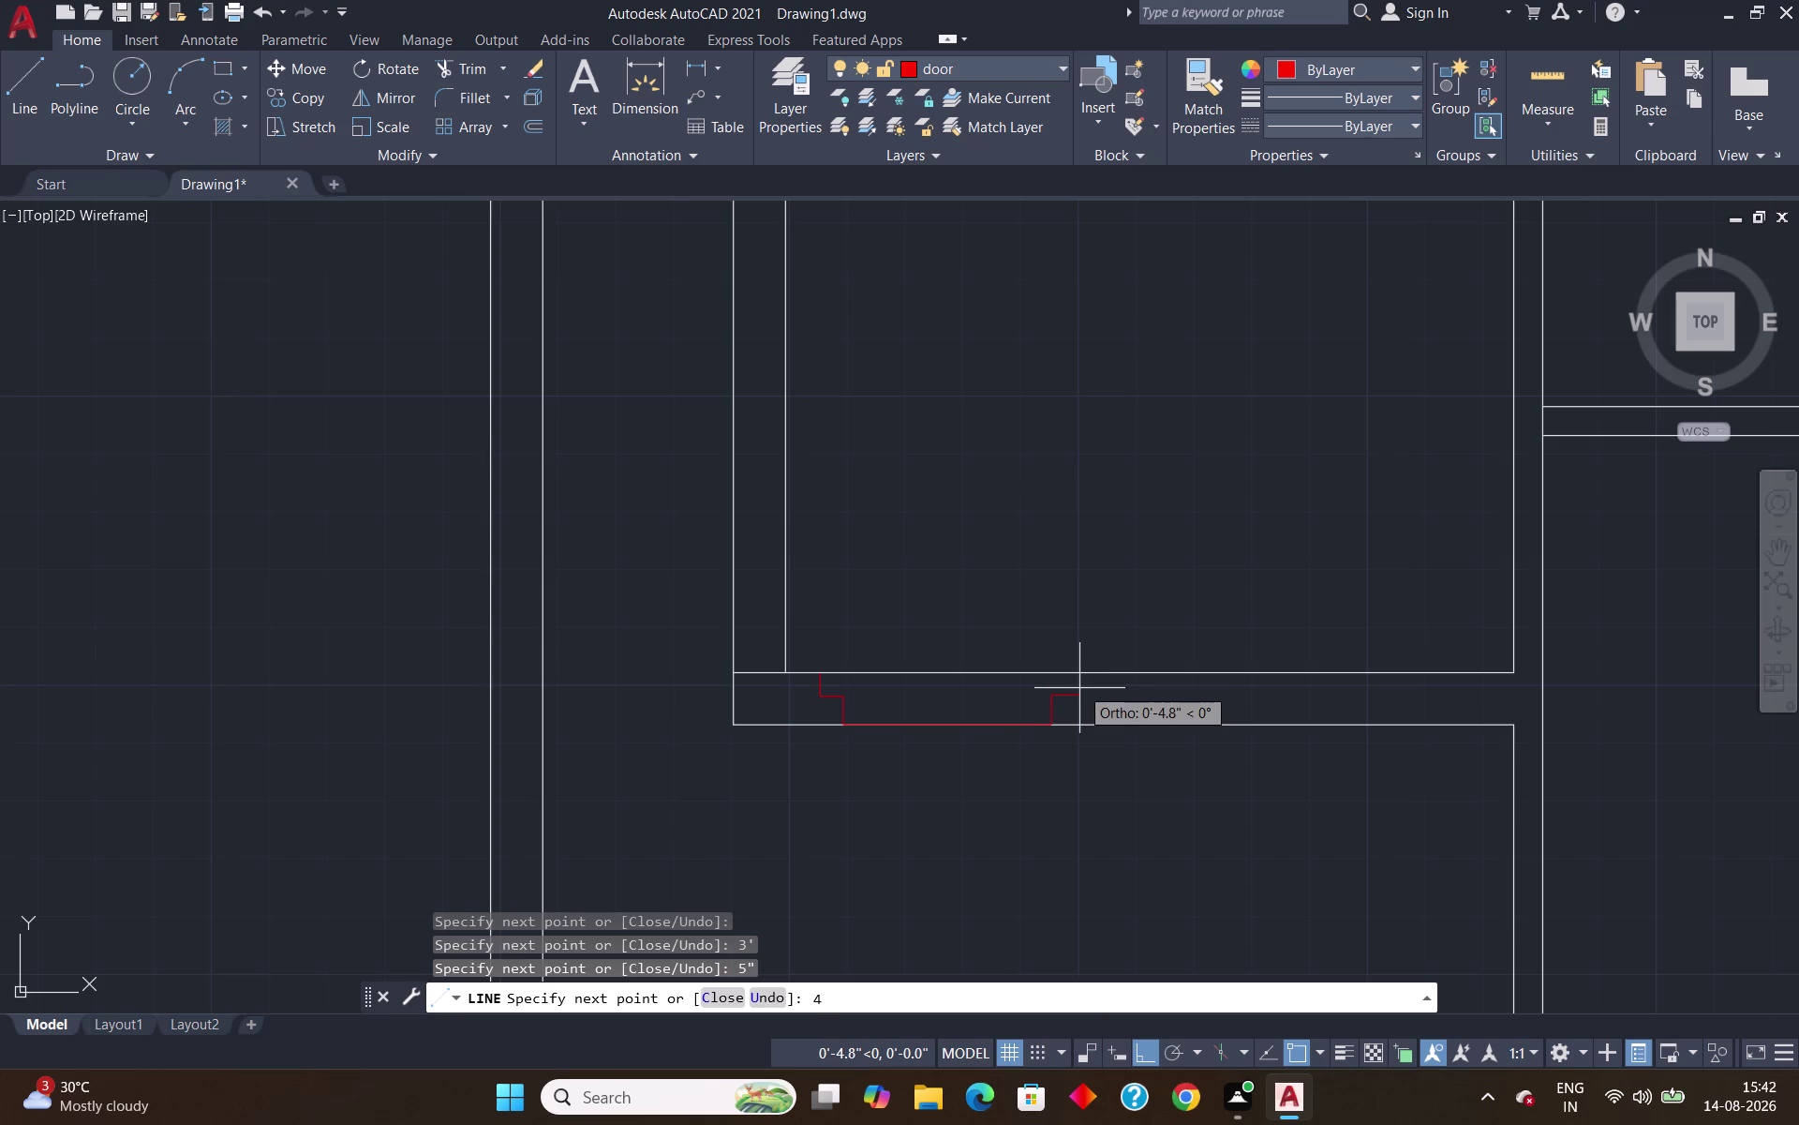
key(shift+quotedbl)
key(Return)
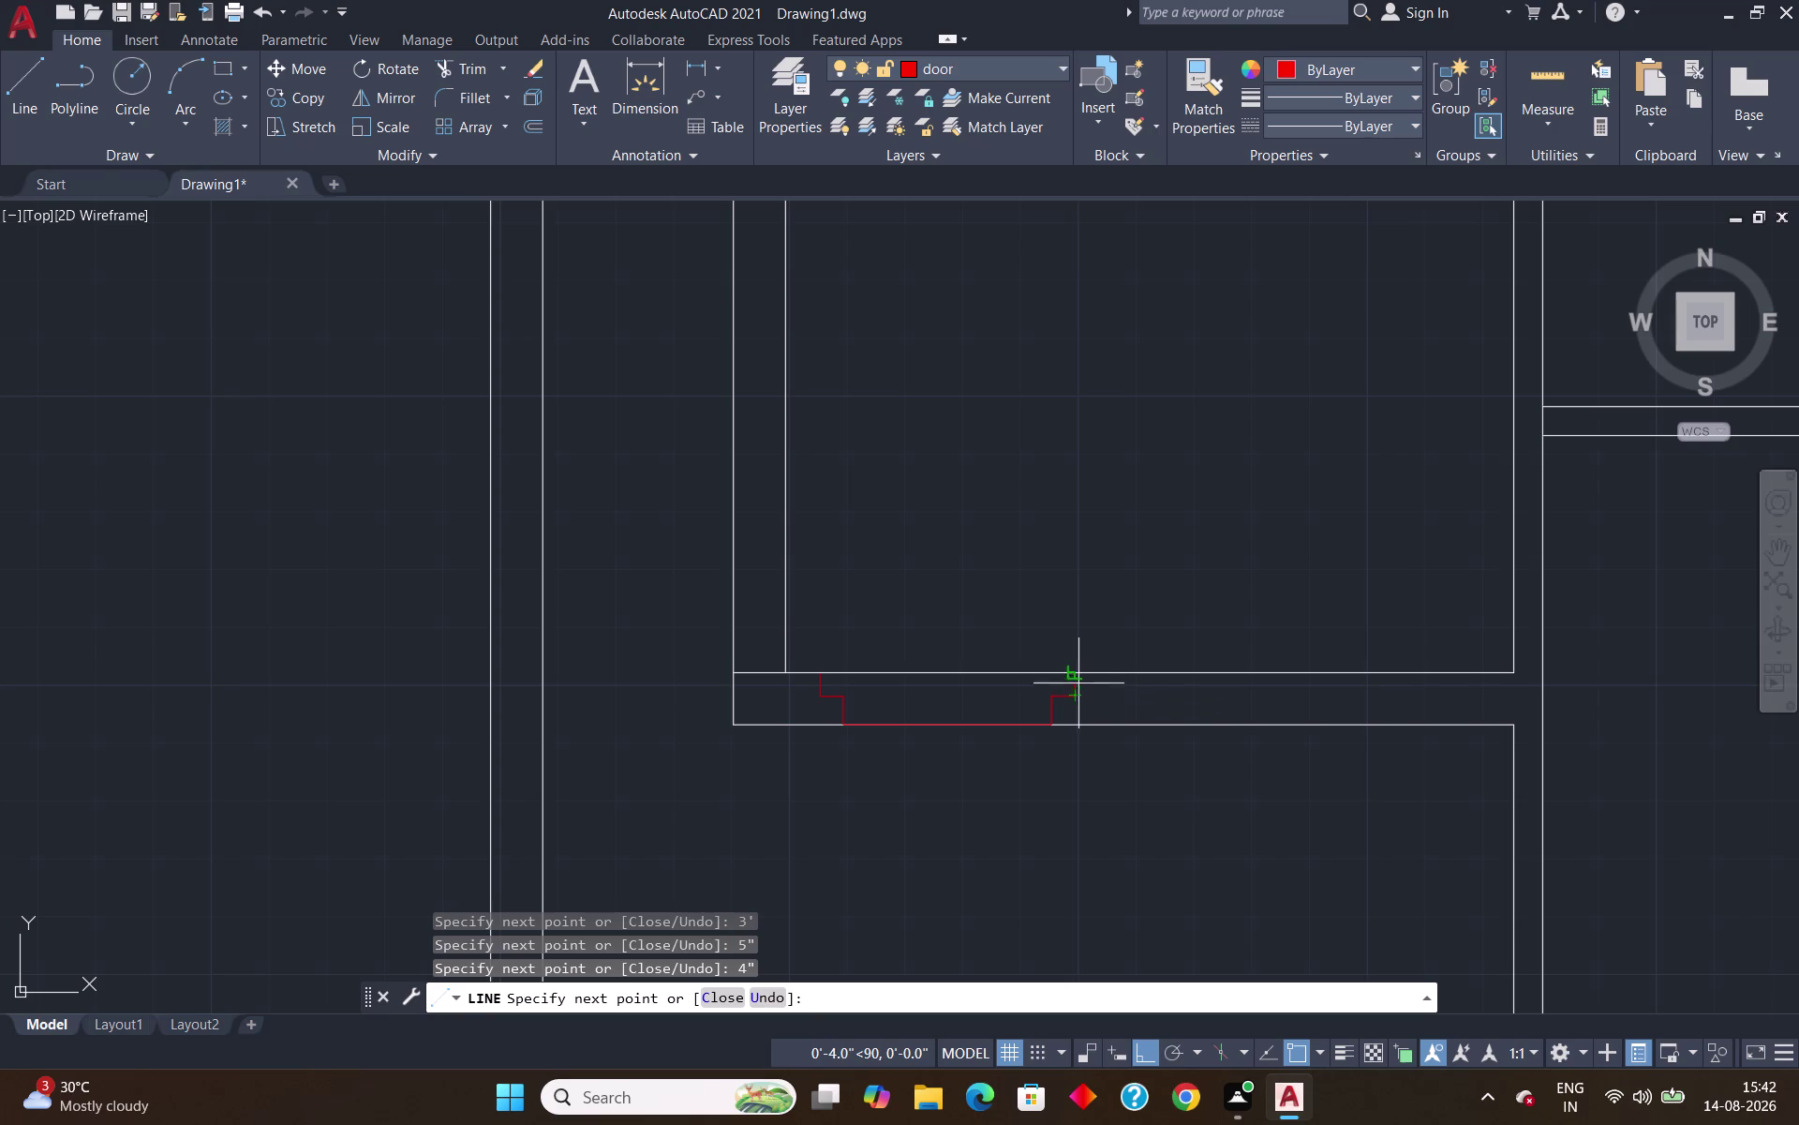
click(1070, 671)
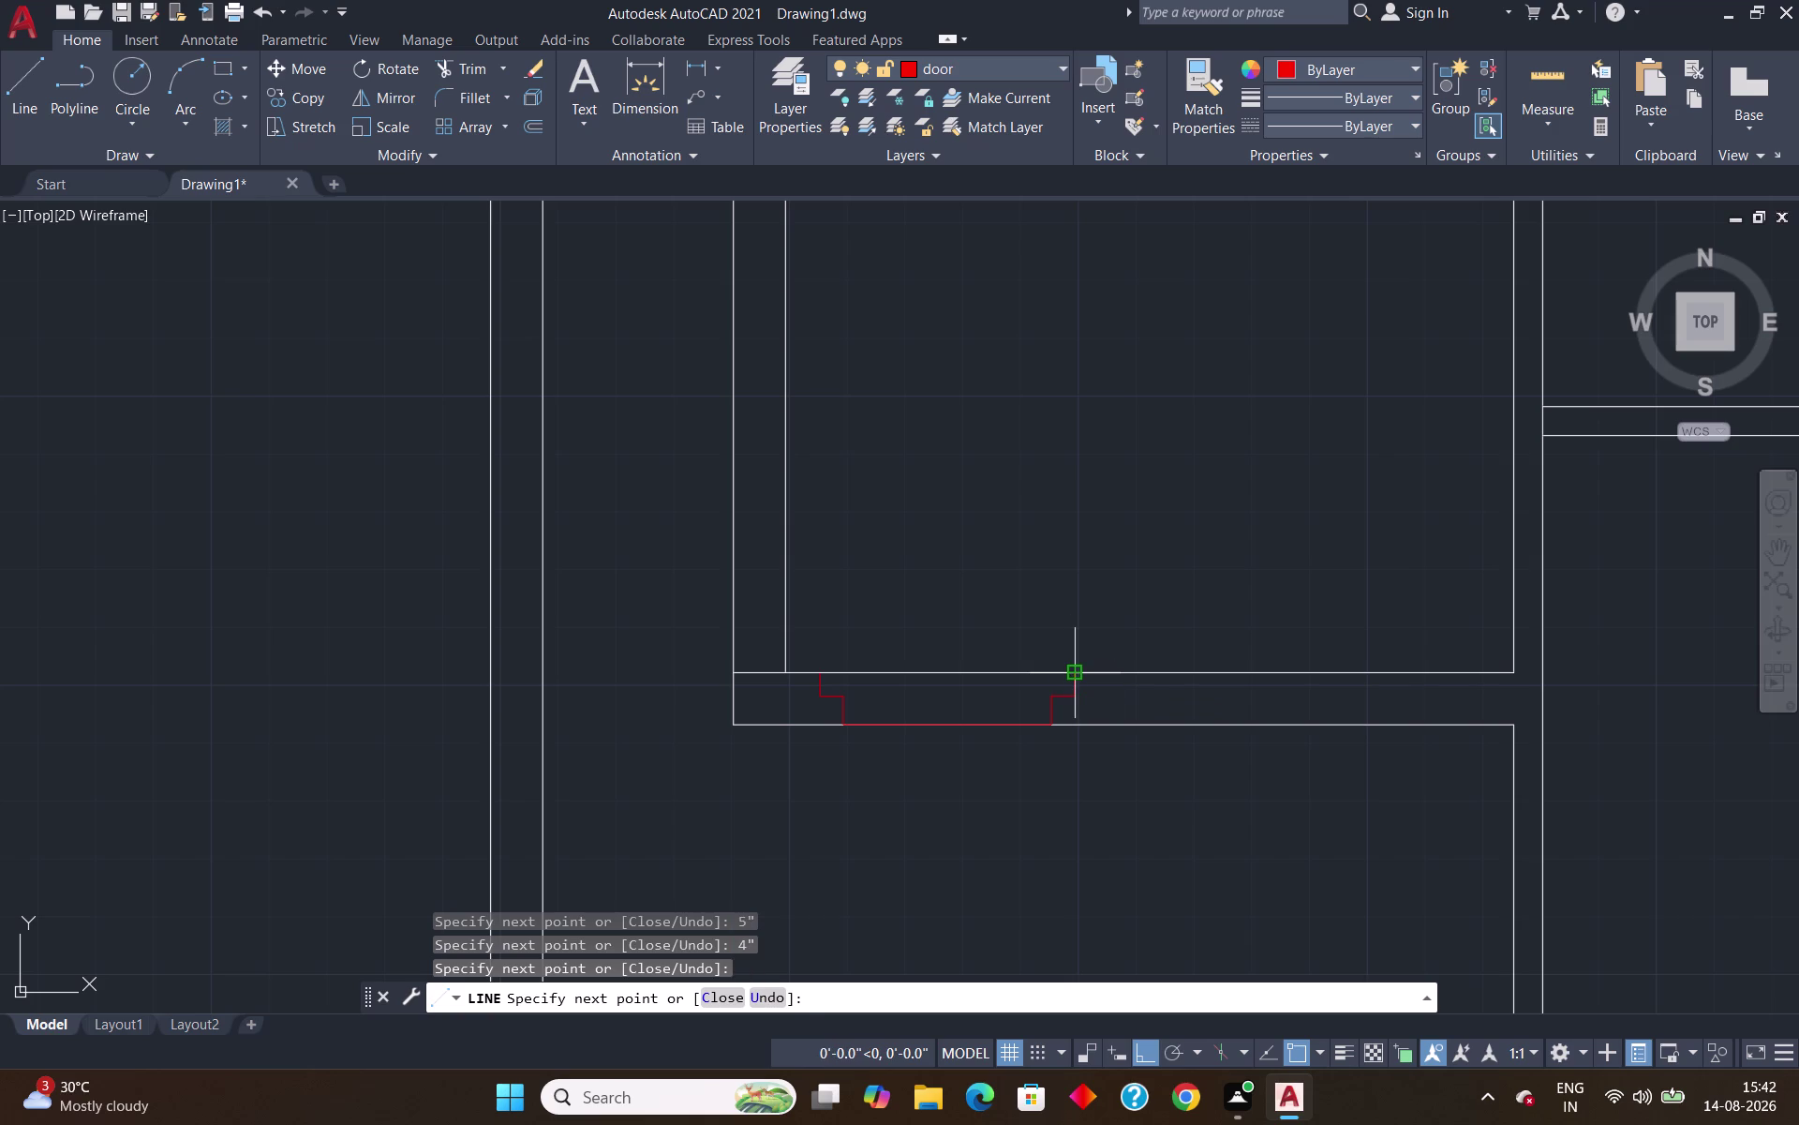
key(Return)
scroll(down, 3)
middle_drag(1294, 740, 798, 799)
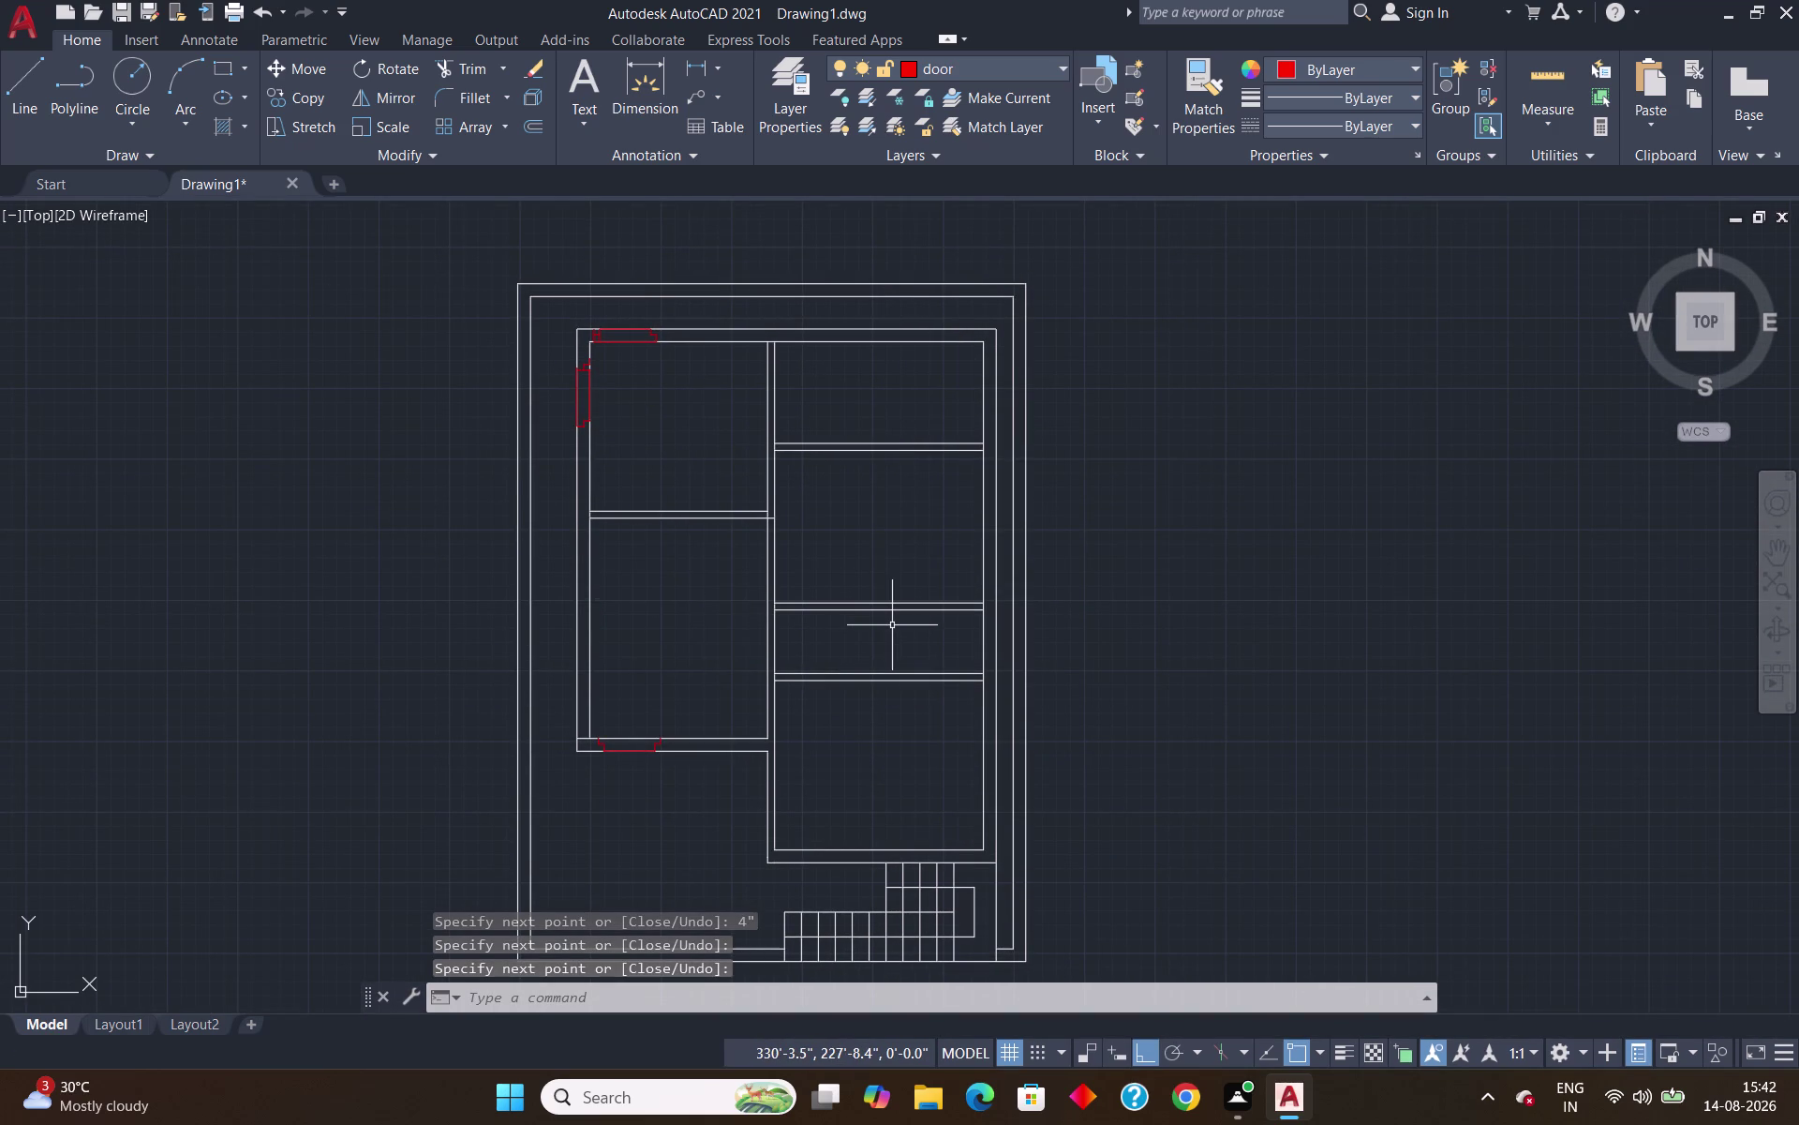